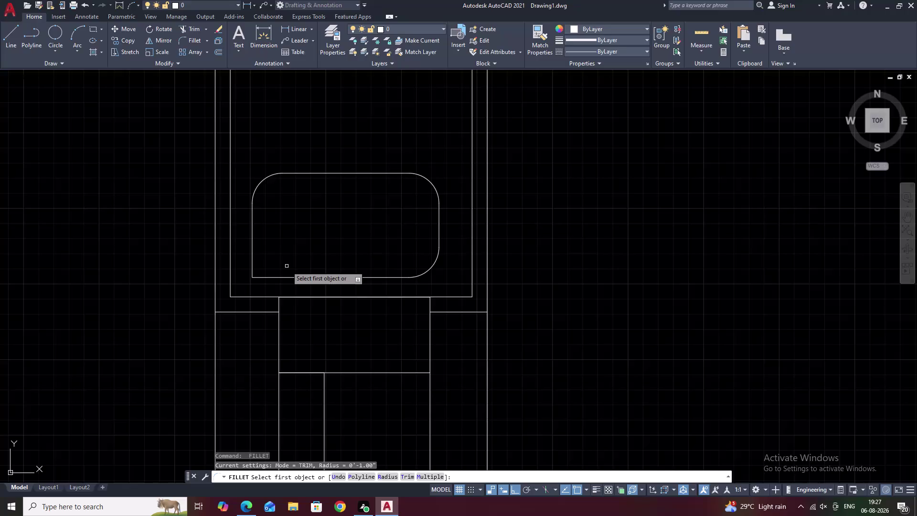
Fillet one more corner of the joint rectangle and end the fillet command.
click(284, 278)
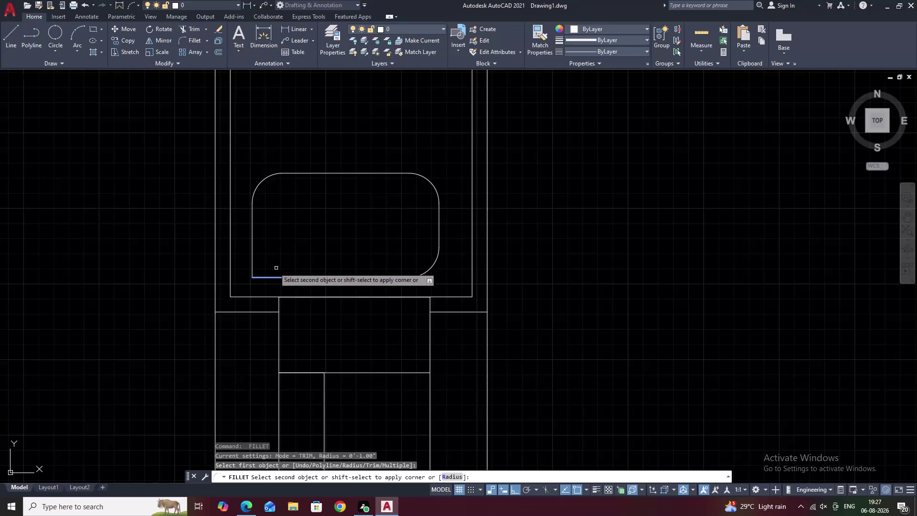
click(254, 248)
scroll(down, 3)
middle_drag(354, 232, 440, 227)
key(Escape)
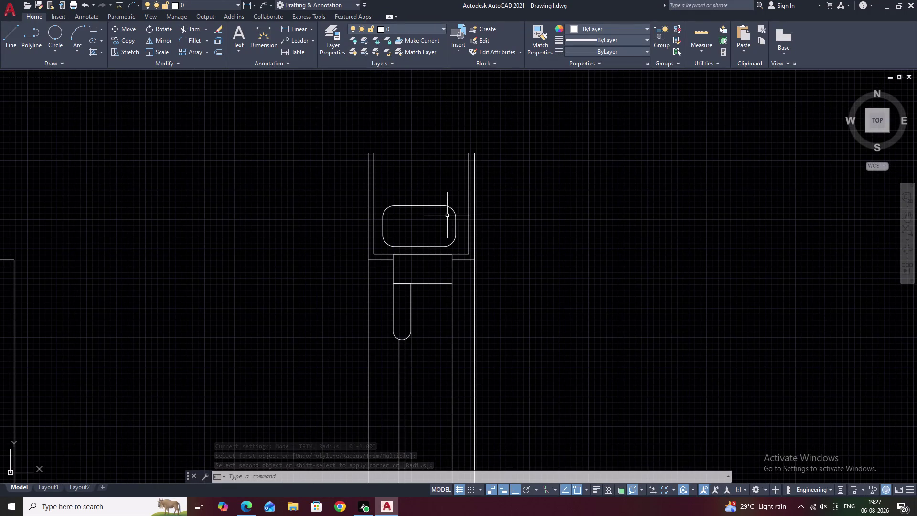
Undo the corner fillets so the joint rectangle has sharp corners again.
key(z)
key(ctrl+z)
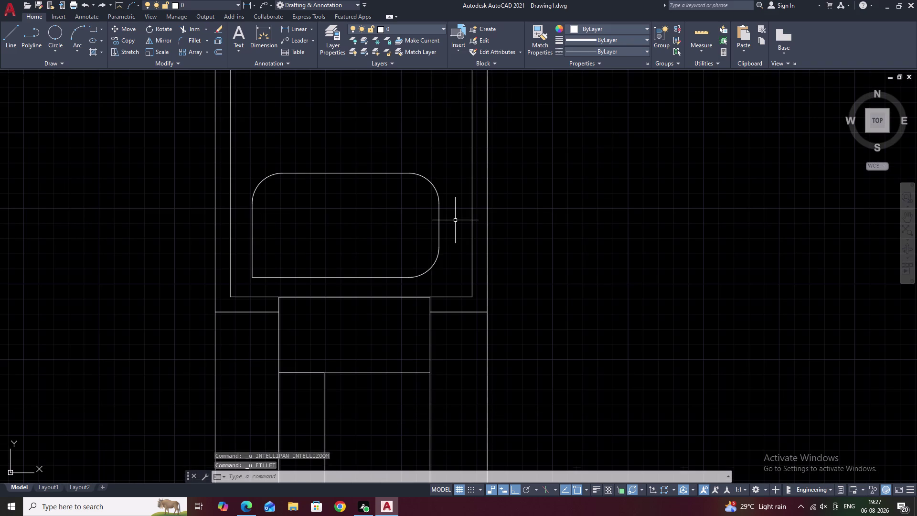
key(ctrl+z)
key(ctrl+z)
key(ctrl+z)
key(Escape)
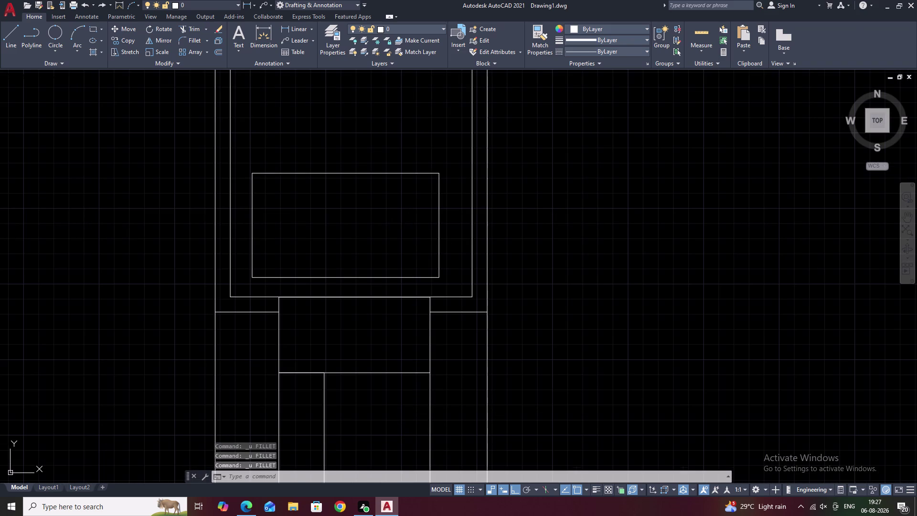
Widen the joint rectangle by stretching its right-edge midpoint grip to the right.
click(438, 196)
text(M)
key(space)
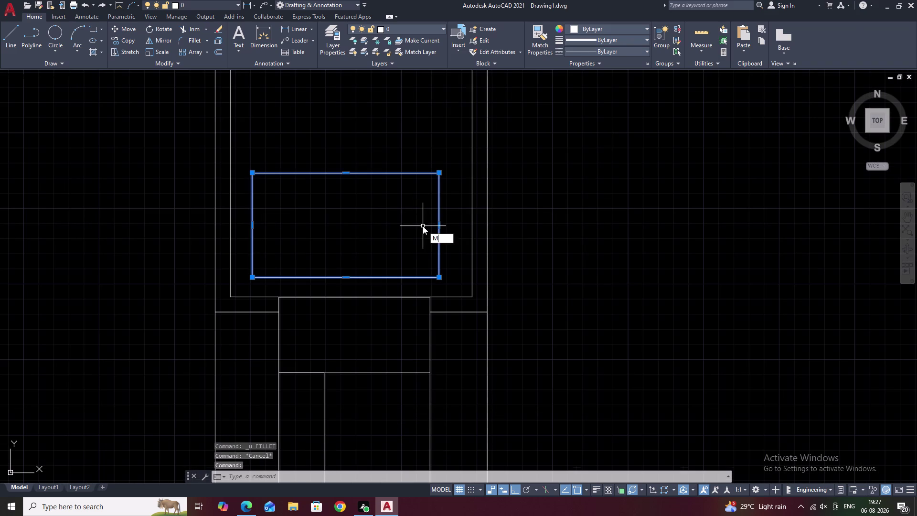
click(345, 222)
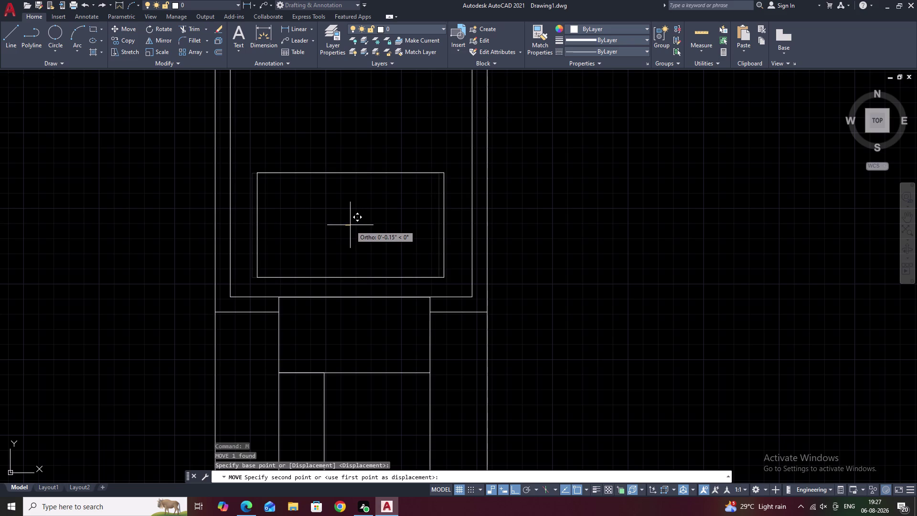
key(Escape)
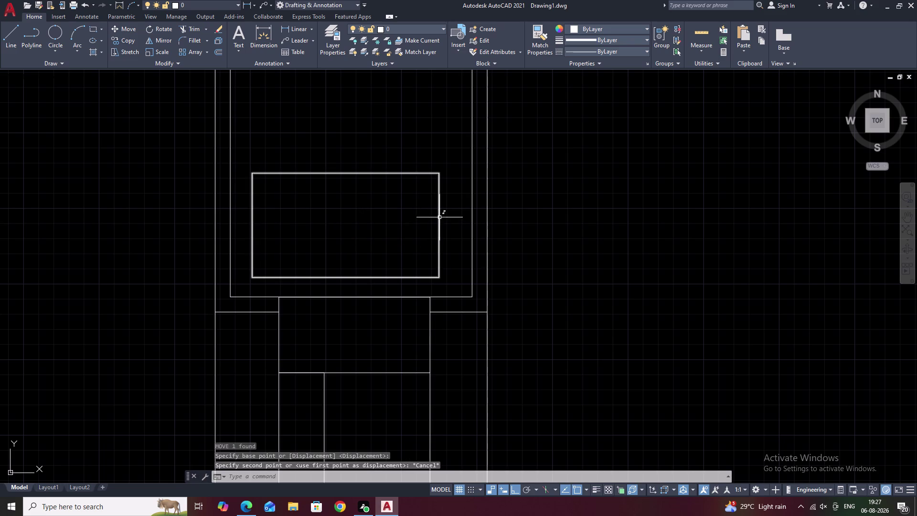
click(440, 218)
click(439, 224)
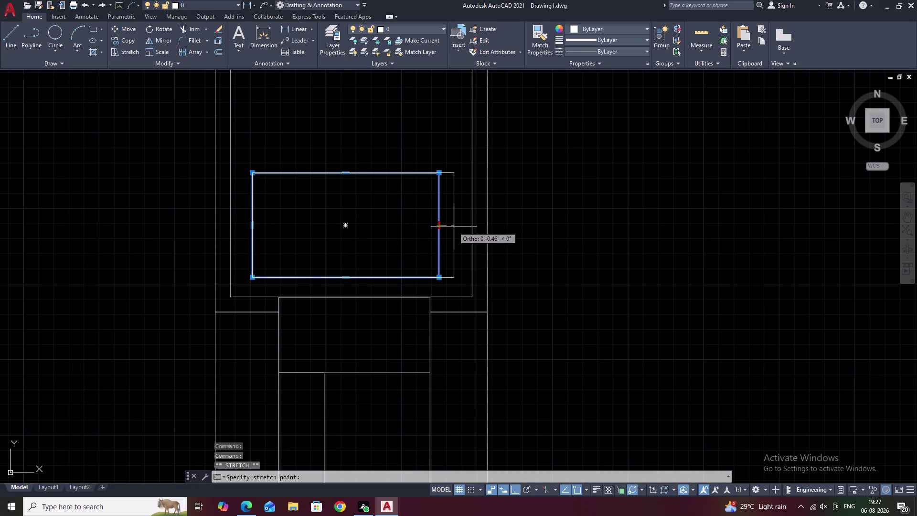
click(454, 226)
key(Escape)
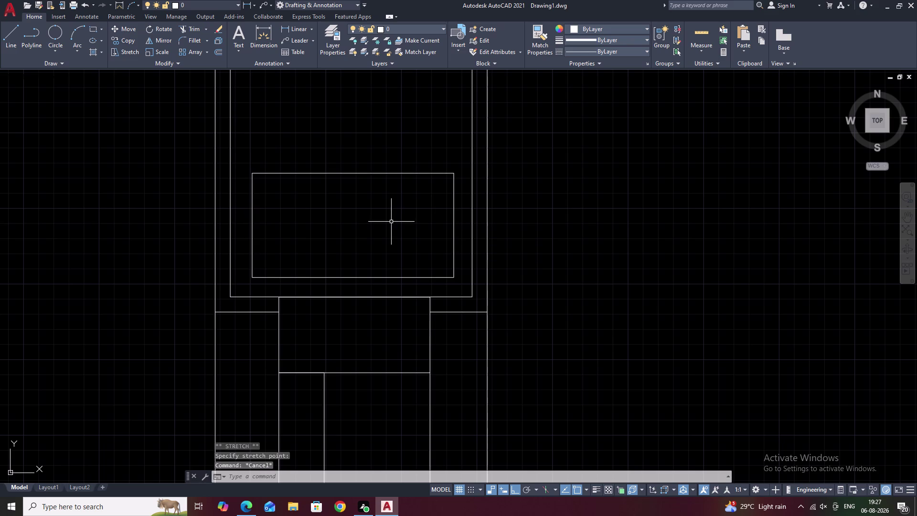
Set the fillet radius to 0.5 and round the rectangle's top-left and top-right corners.
text(F R)
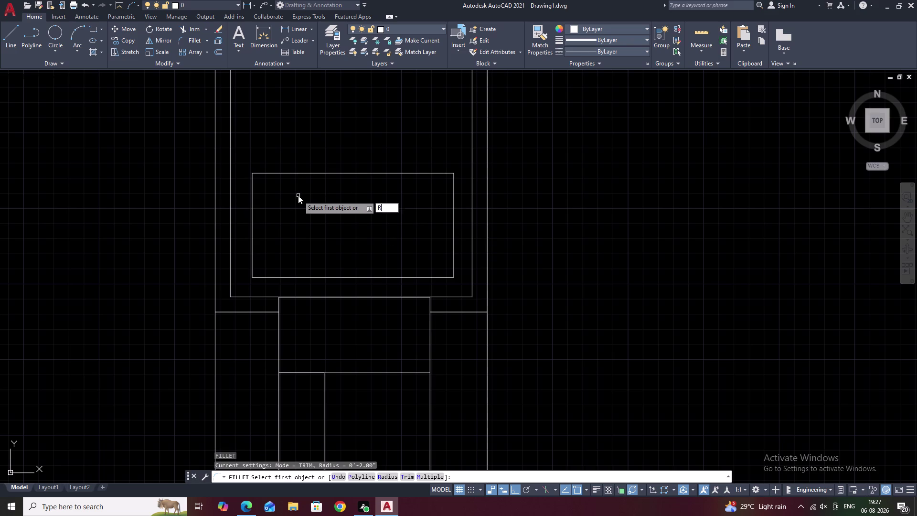
key(space)
text(.5)
key(space)
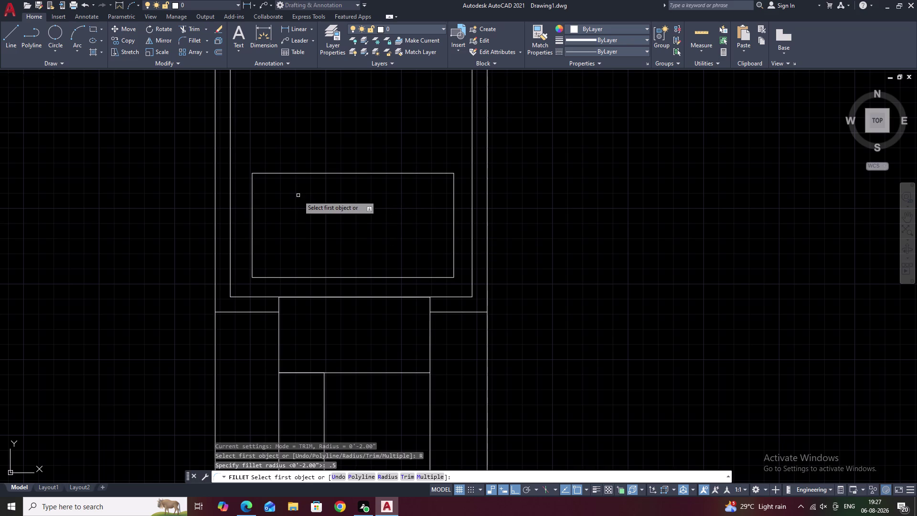
click(290, 172)
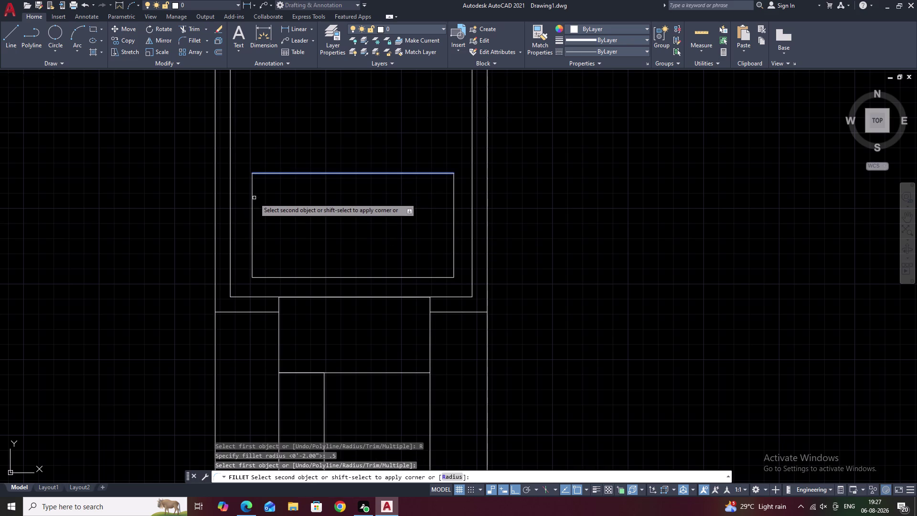
click(252, 201)
key(space)
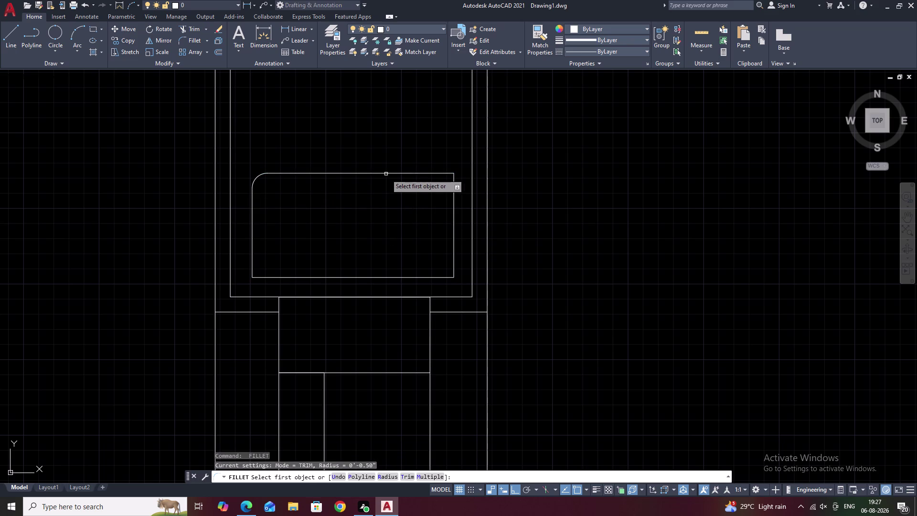
click(394, 173)
click(454, 206)
key(space)
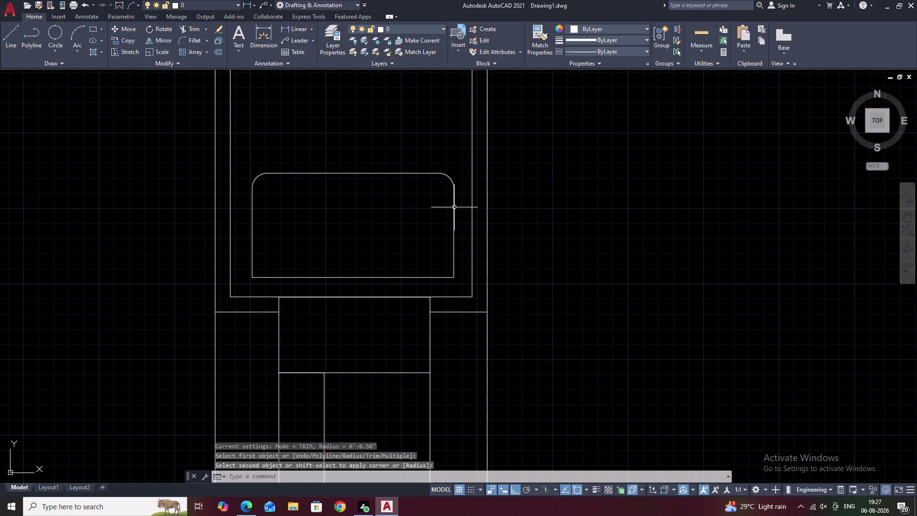
Round the bottom-right and bottom-left corners with the same 0.5 radius.
click(432, 276)
click(453, 255)
key(space)
click(269, 276)
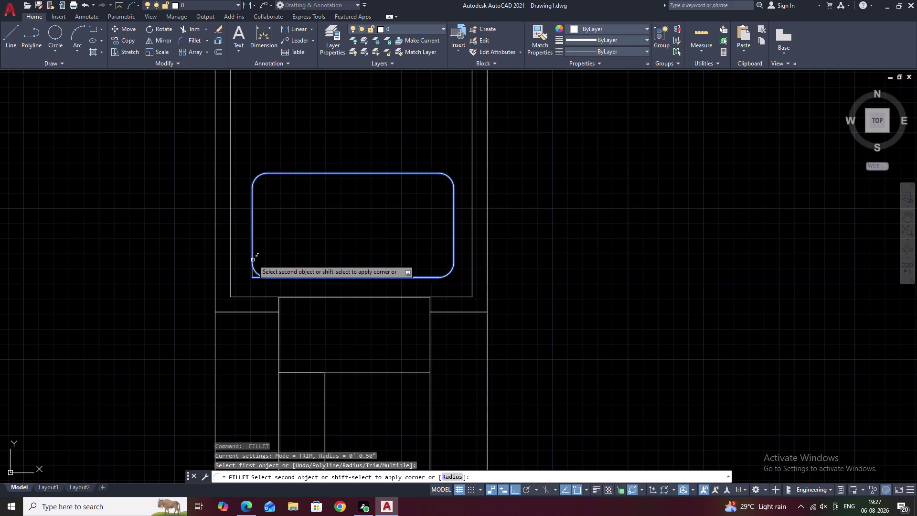
click(254, 258)
scroll(down, 3)
middle_drag(377, 241, 416, 234)
key(Escape)
scroll(down, 3)
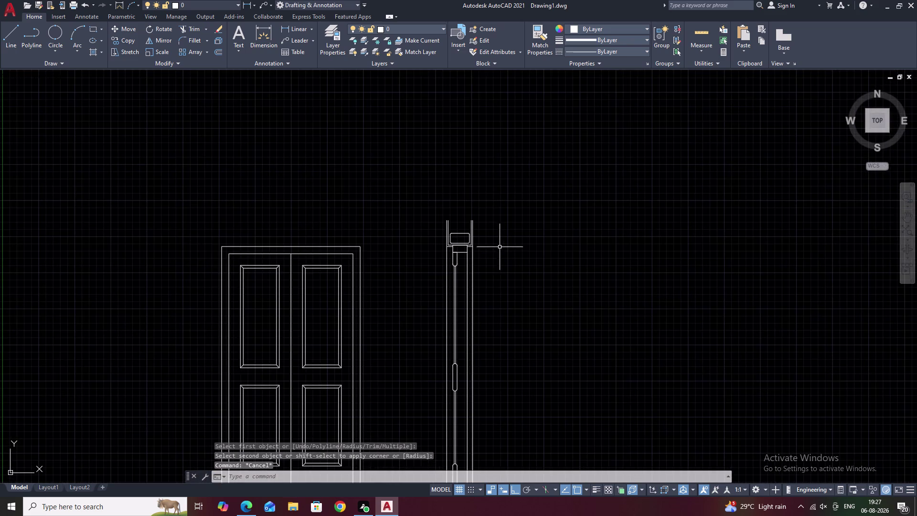
middle_drag(500, 248, 509, 223)
scroll(up, 3)
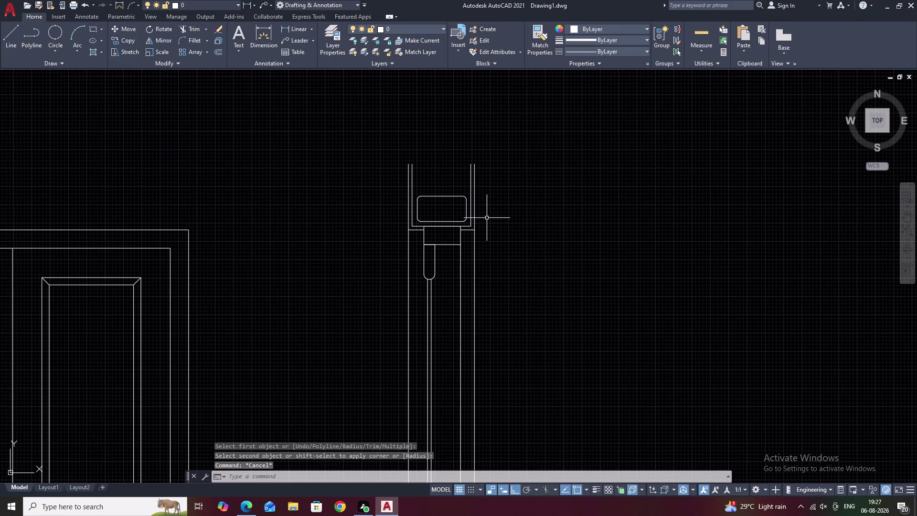
middle_drag(487, 217, 487, 251)
scroll(up, 3)
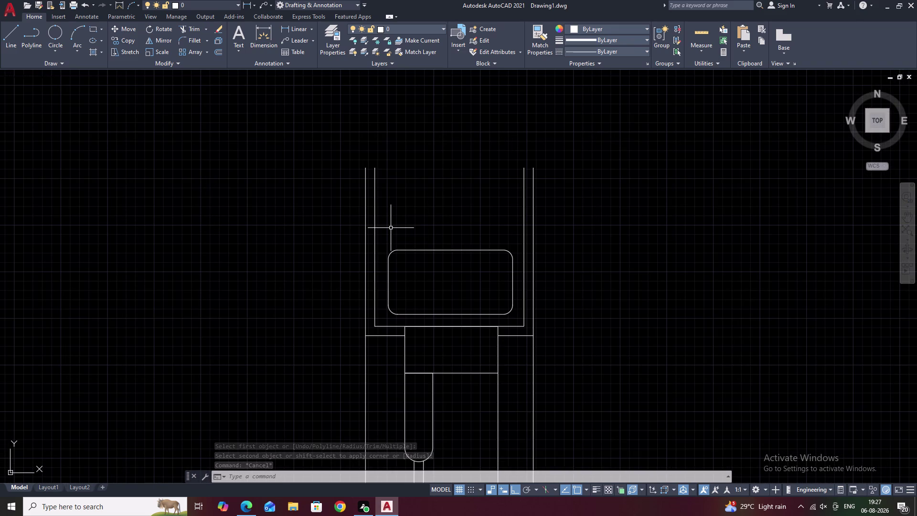
text(L)
key(space)
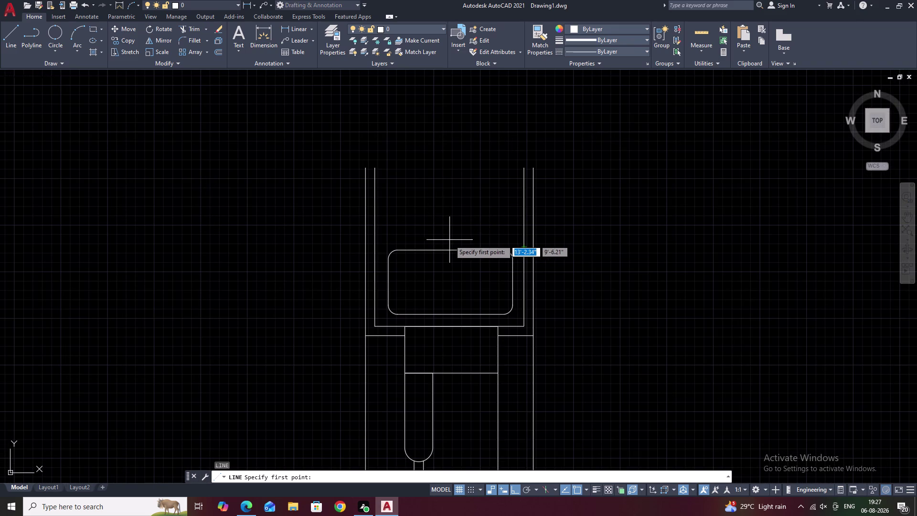
key(F8)
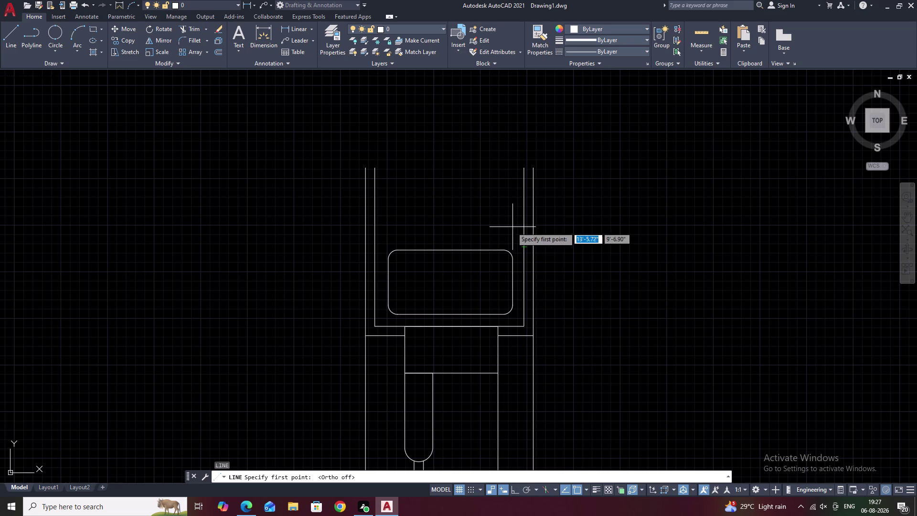
key(Escape)
text(L)
key(space)
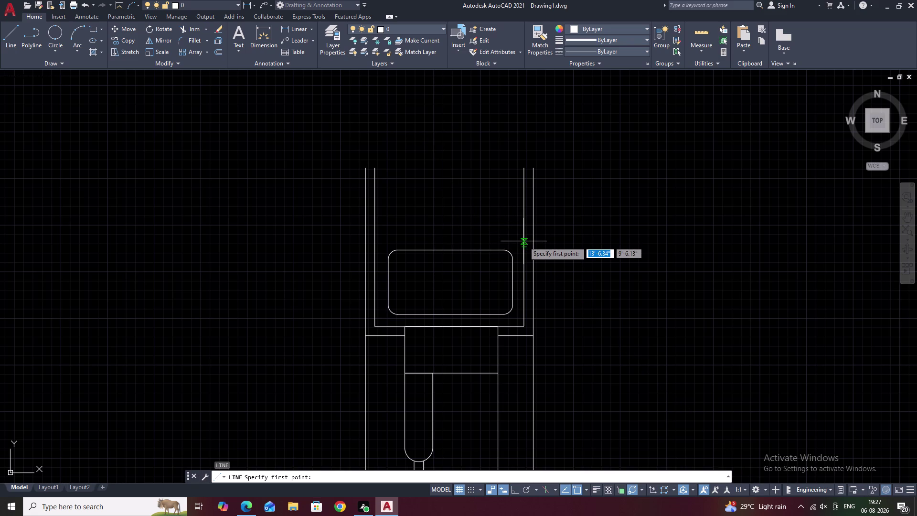
click(523, 241)
key(Escape)
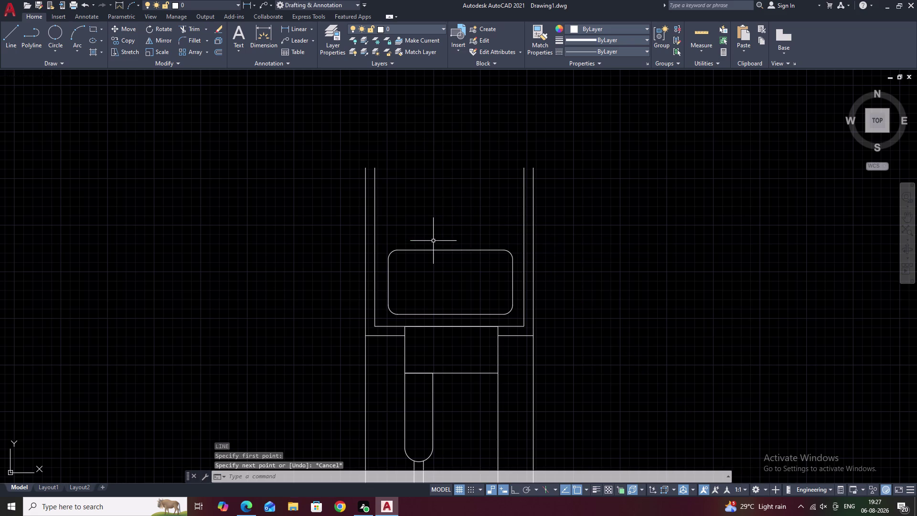
text(L)
key(space)
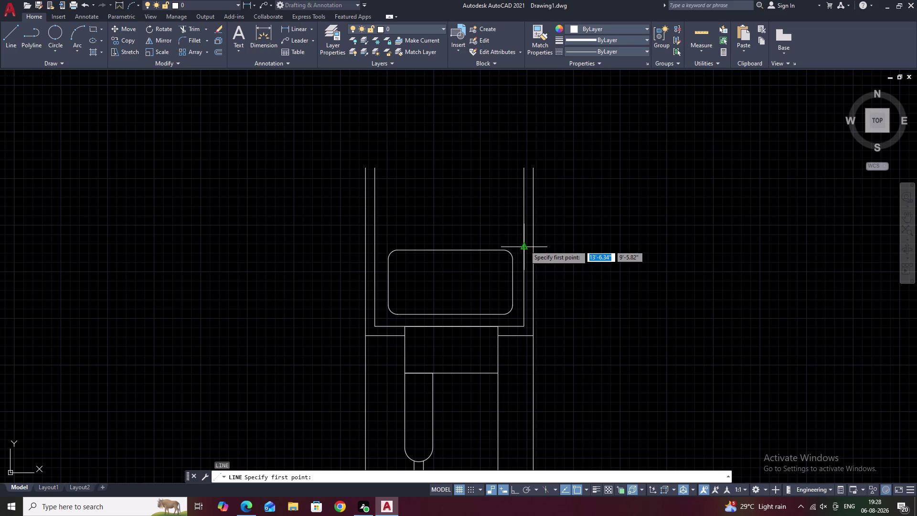
click(524, 241)
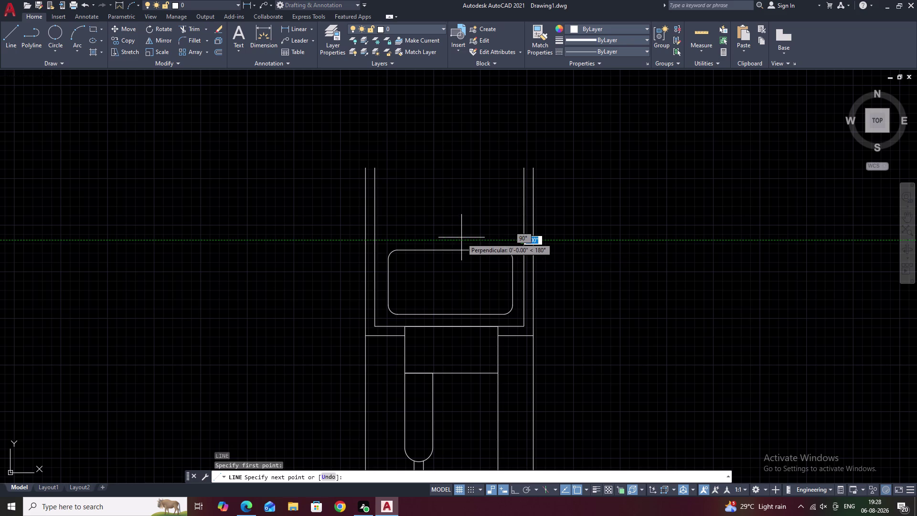
click(455, 239)
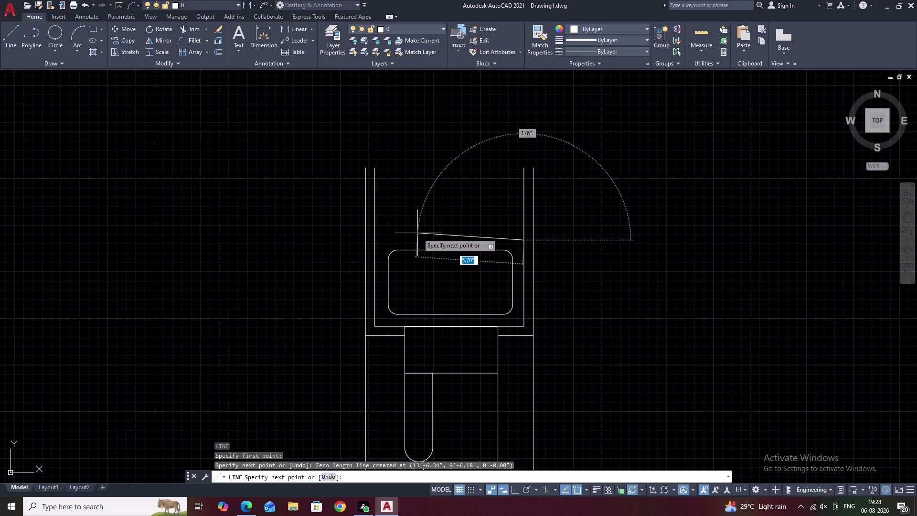
key(F8)
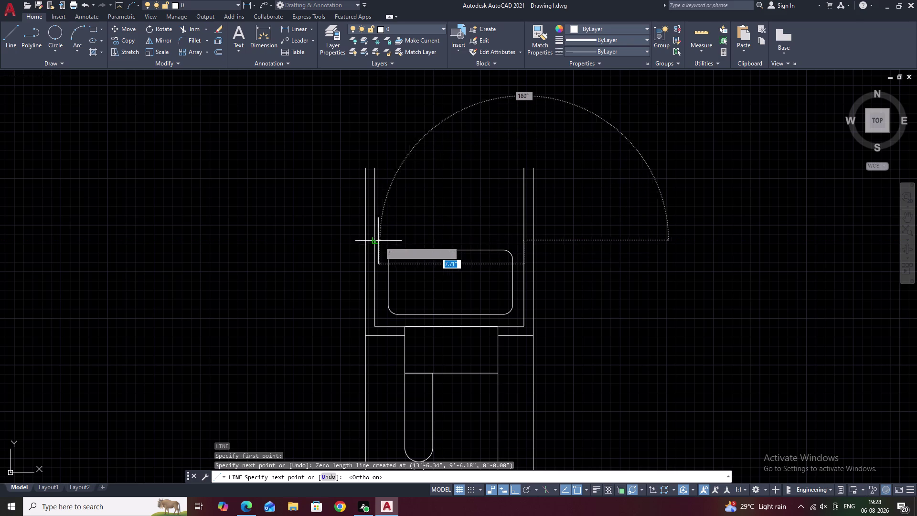
click(378, 241)
key(Escape)
scroll(down, 3)
middle_drag(498, 231, 504, 214)
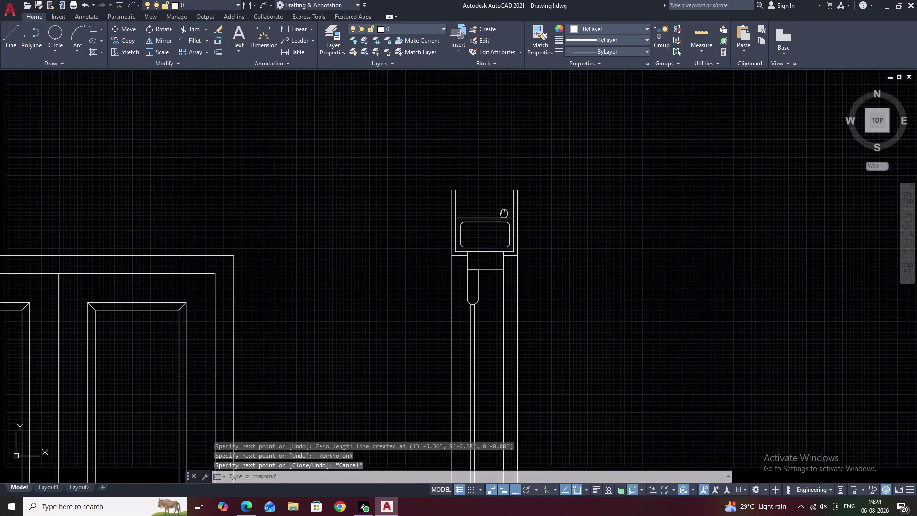
scroll(up, 3)
scroll(down, 3)
middle_drag(557, 231, 560, 217)
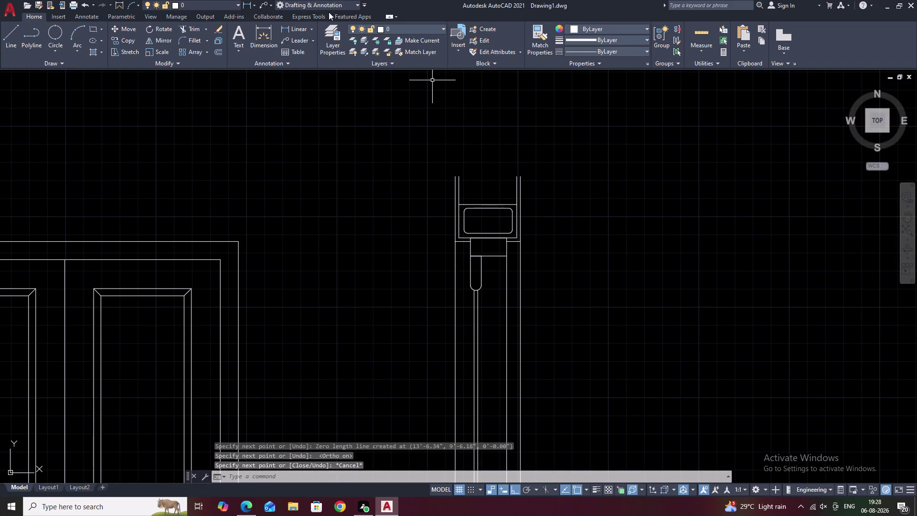
Draw an Express Tools break-line symbol across the frame top, zigzag near its middle.
click(321, 17)
click(379, 40)
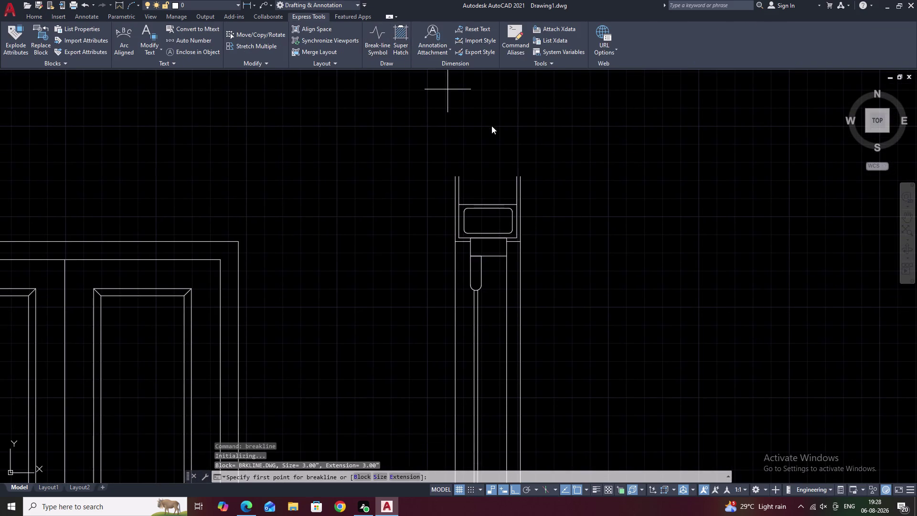
scroll(up, 3)
click(417, 218)
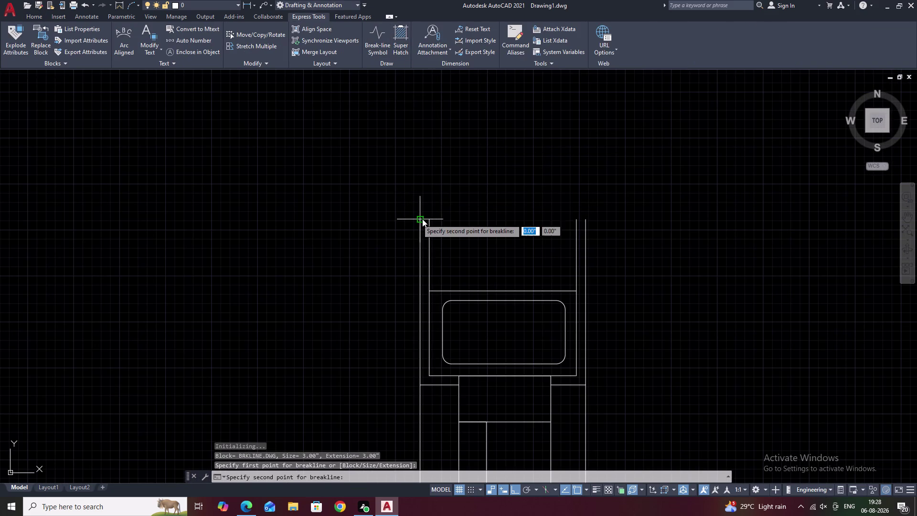
click(585, 219)
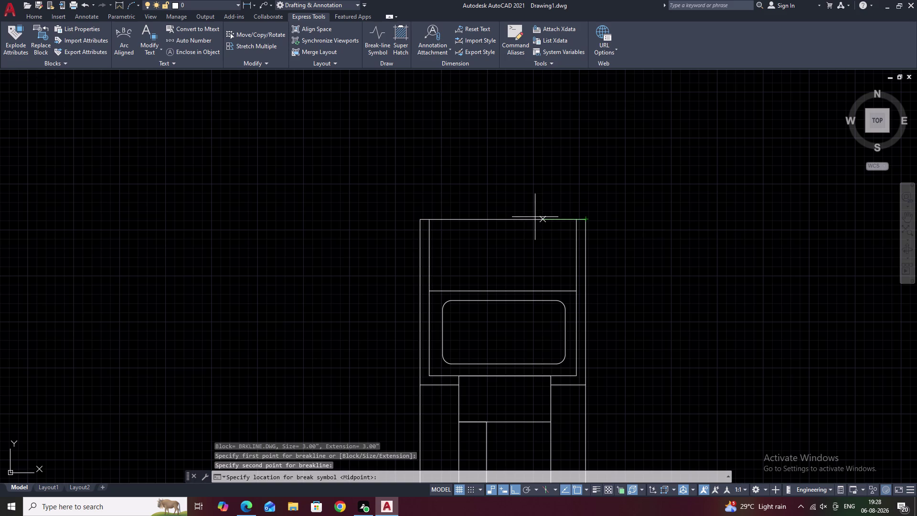
click(503, 221)
Pan and zoom out to show the whole door elevation beside the section.
scroll(down, 3)
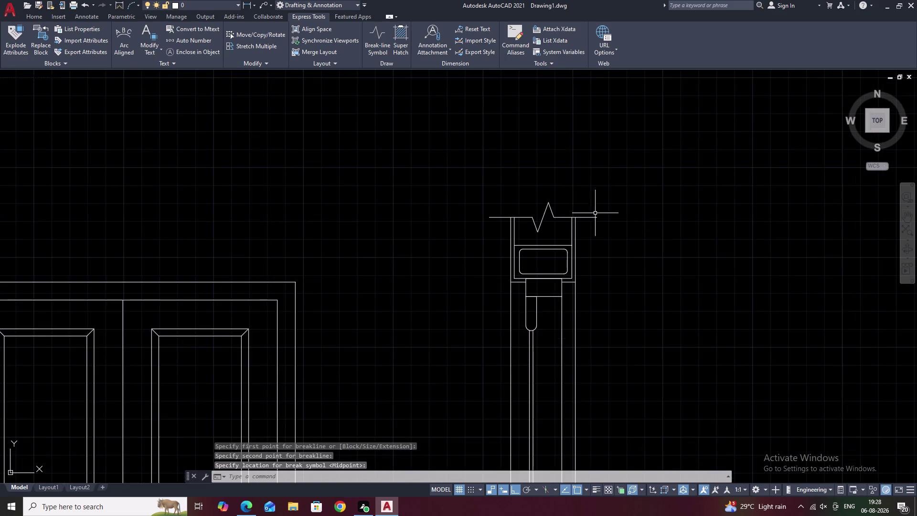
scroll(down, 3)
middle_drag(617, 225, 614, 180)
scroll(down, 3)
middle_drag(619, 215, 614, 178)
key(Escape)
scroll(up, 3)
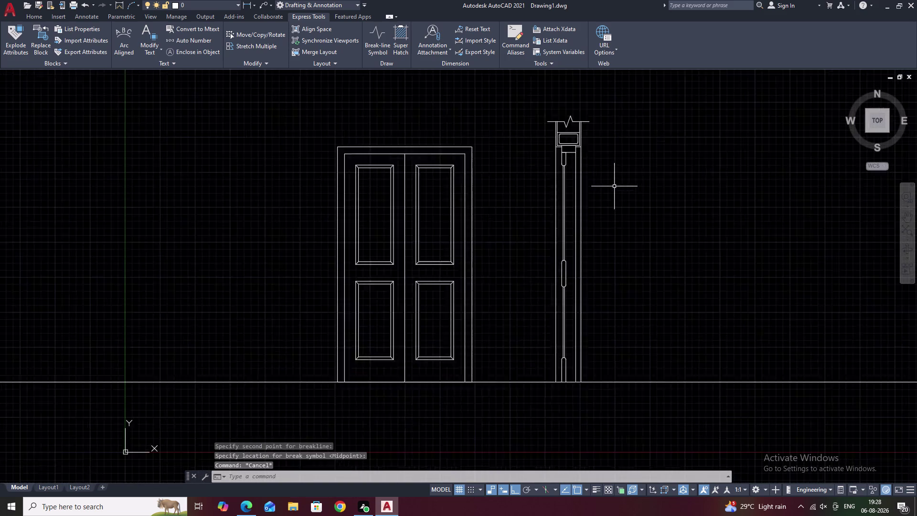
scroll(up, 3)
scroll(down, 3)
middle_drag(597, 189, 586, 147)
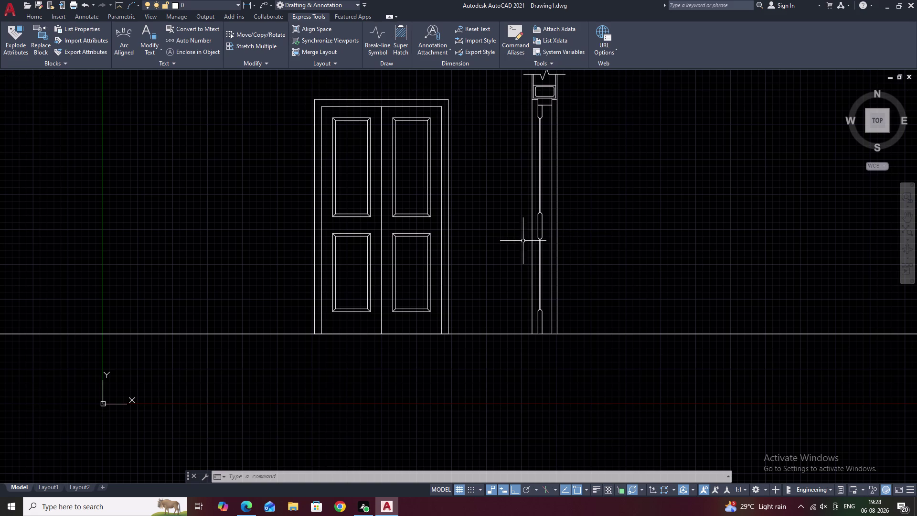
Start the HATCH command with H and expand the full pattern gallery.
text(H)
key(space)
key(Escape)
key(Escape)
key(Escape)
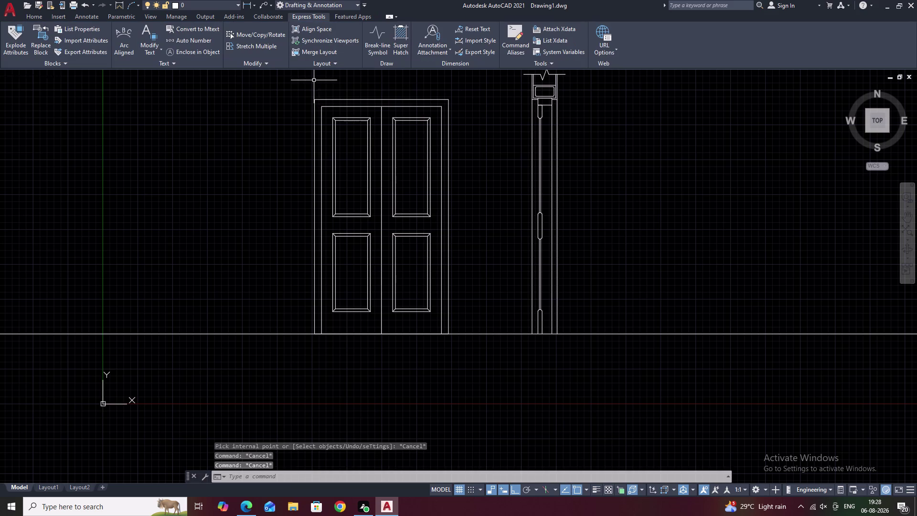
key(Escape)
text(H)
key(space)
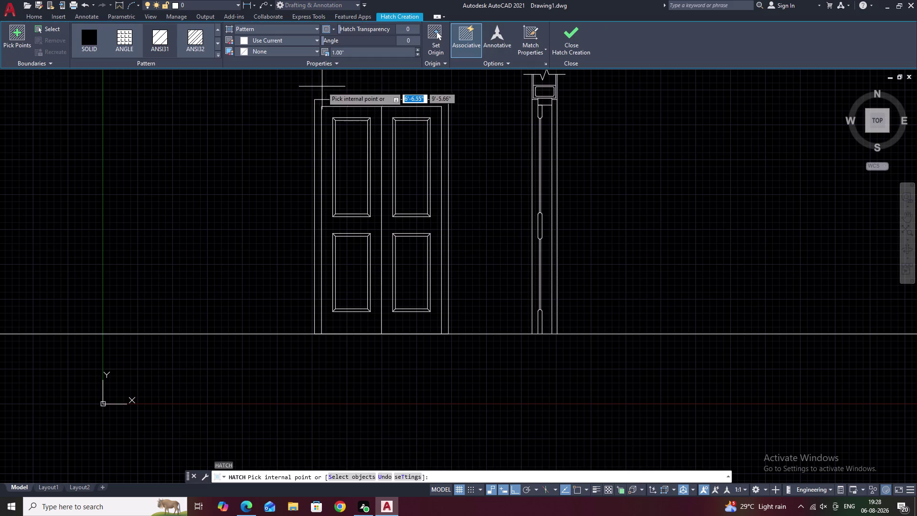
click(219, 53)
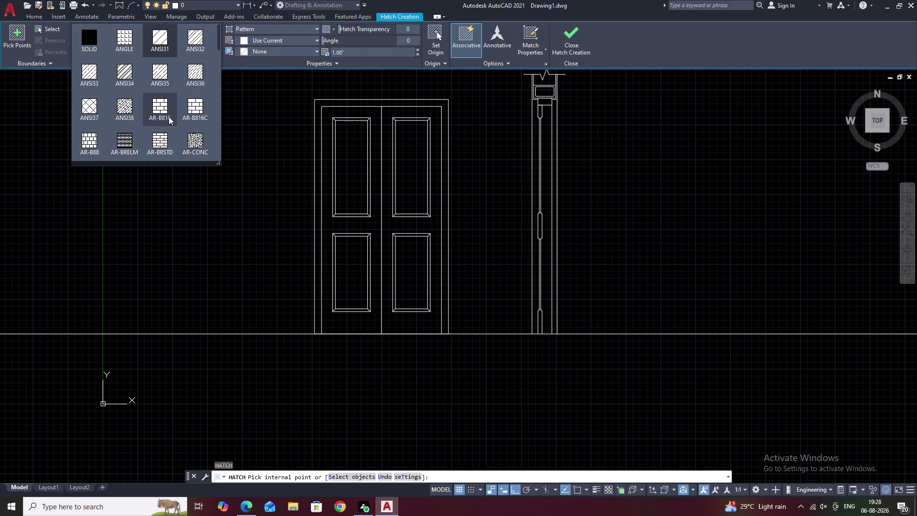
Browse the hatch pattern gallery and select the HONEY pattern.
scroll(down, 3)
scroll(down, 3)
scroll(down, 3)
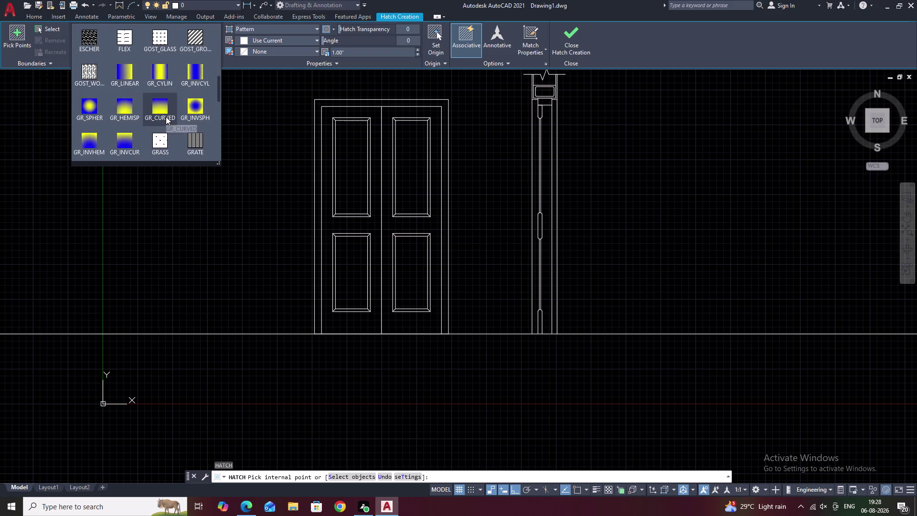
scroll(down, 3)
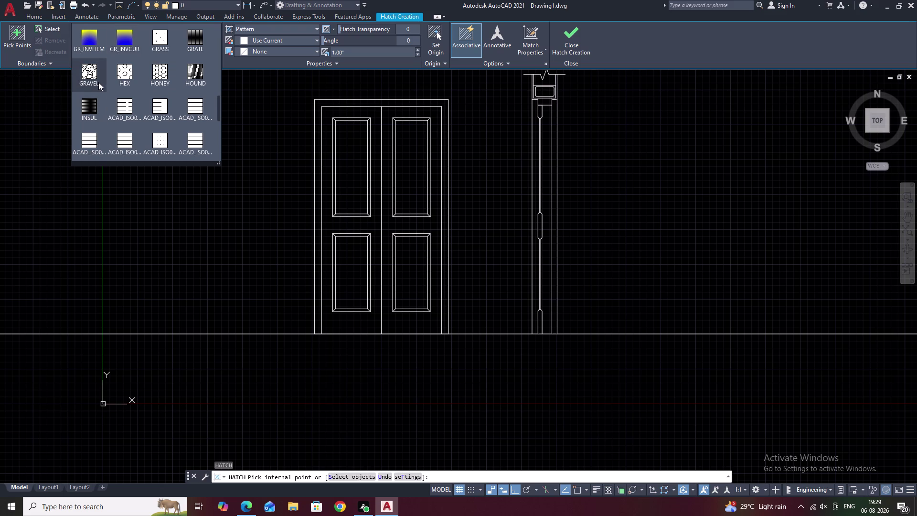
scroll(down, 3)
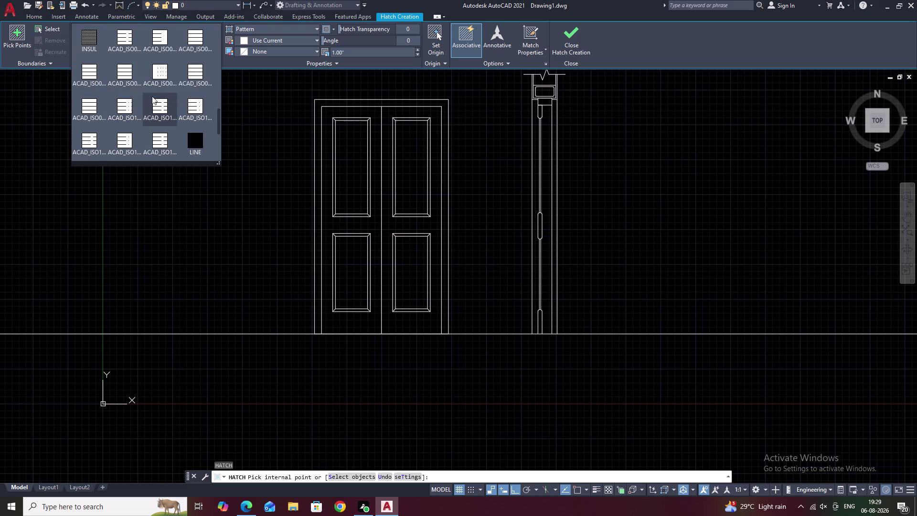
scroll(down, 3)
scroll(down, 3)
scroll(down, 3)
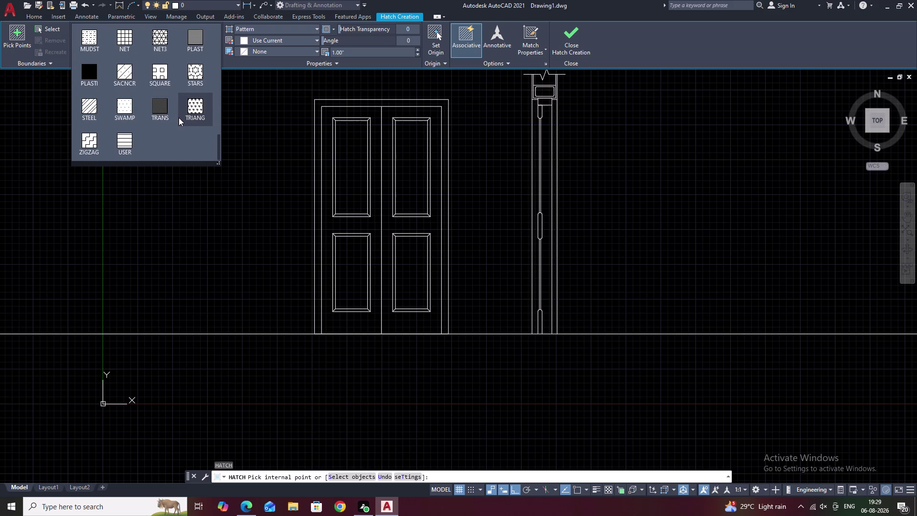
scroll(up, 3)
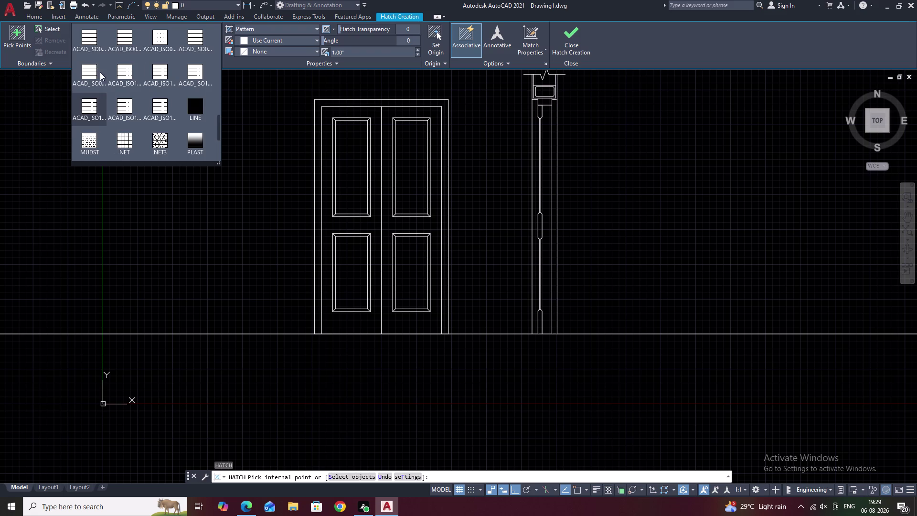
scroll(up, 3)
scroll(up, 3)
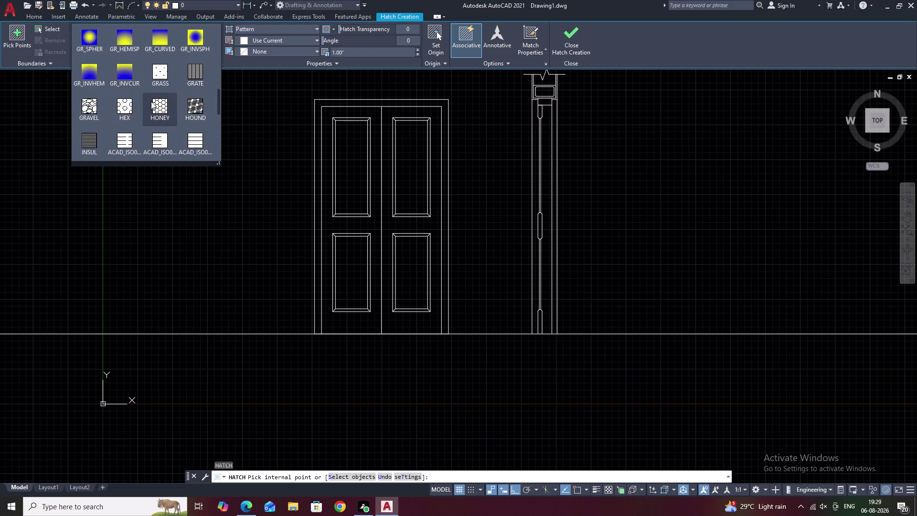
scroll(up, 3)
scroll(up, 3)
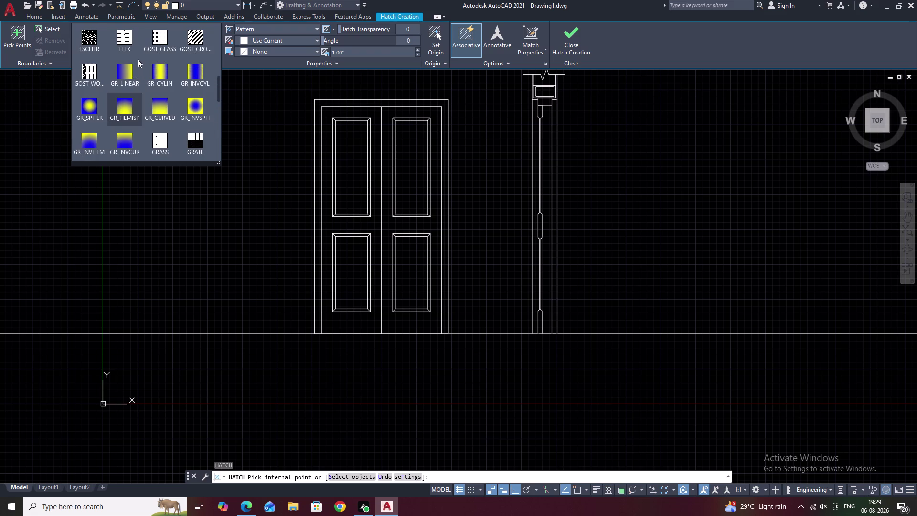
scroll(up, 3)
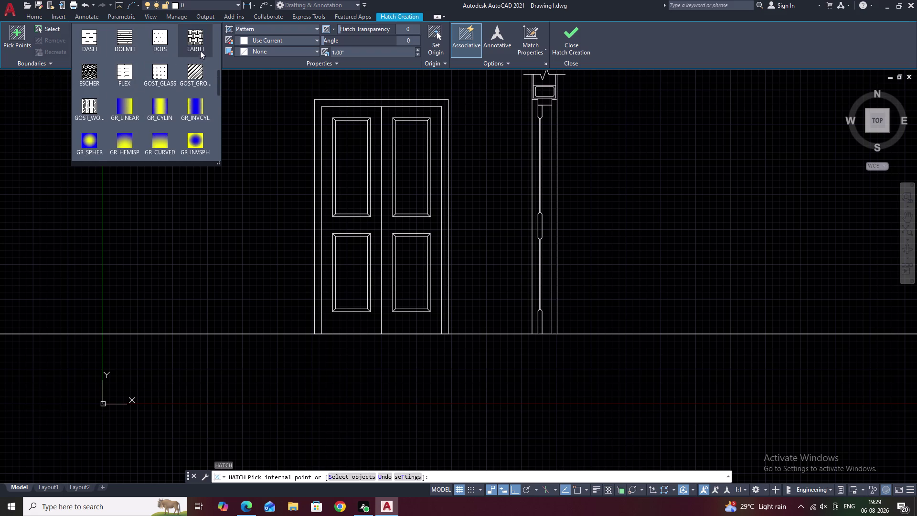
scroll(up, 3)
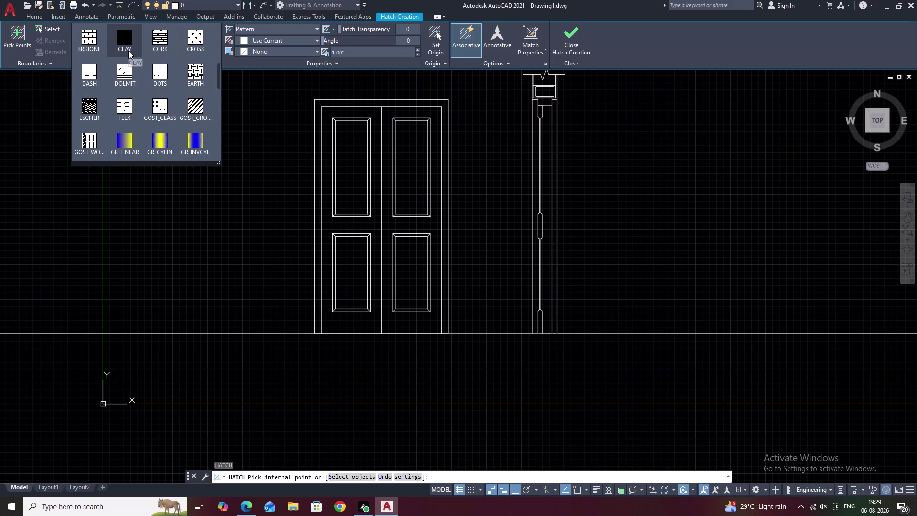
scroll(up, 3)
scroll(up, 3)
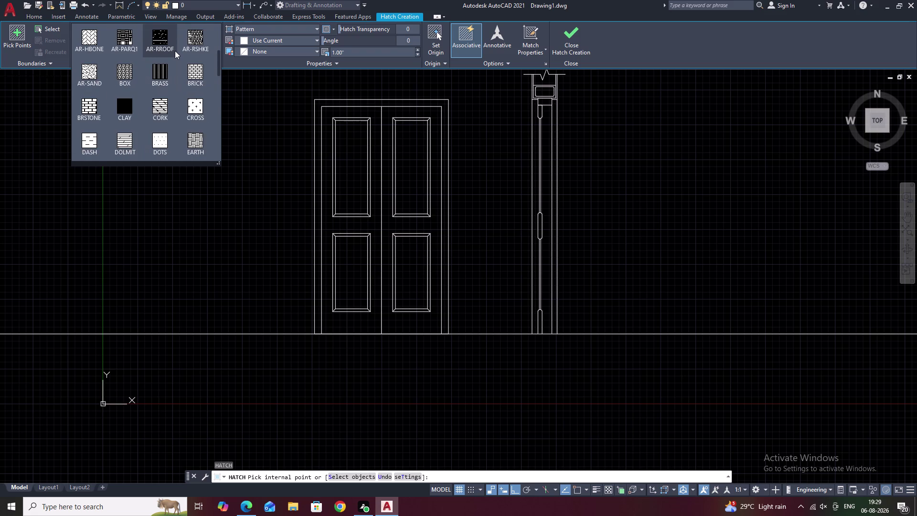
scroll(up, 3)
scroll(up, 3)
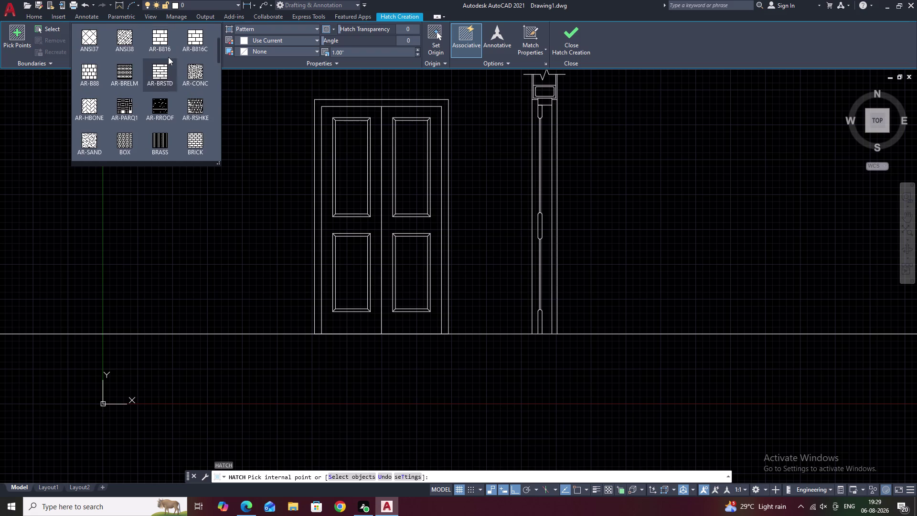
scroll(up, 3)
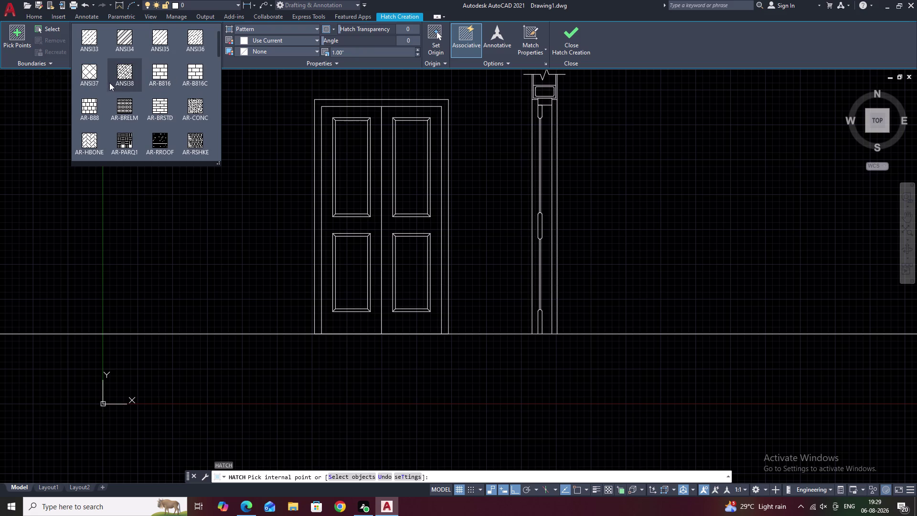
scroll(up, 3)
scroll(up, 3)
scroll(down, 3)
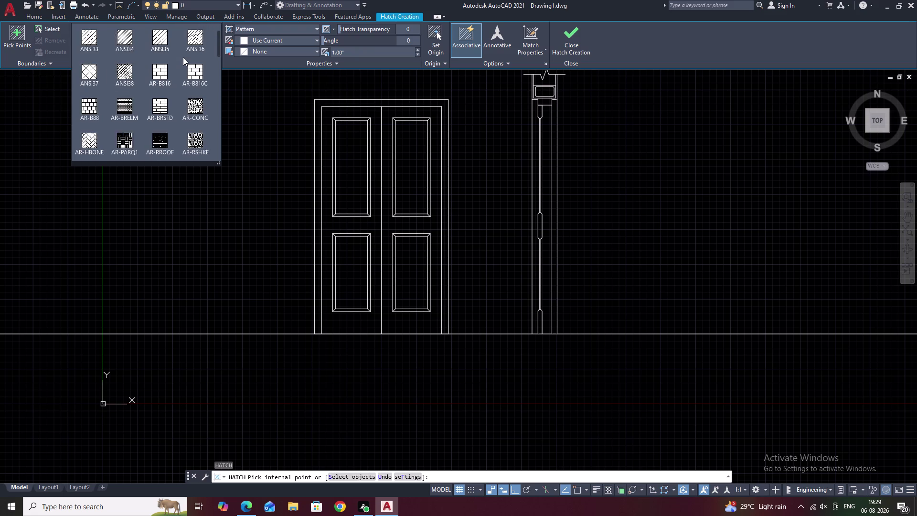
scroll(down, 3)
scroll(down, 3)
scroll(down, 3)
scroll(down, 3)
scroll(down, 3)
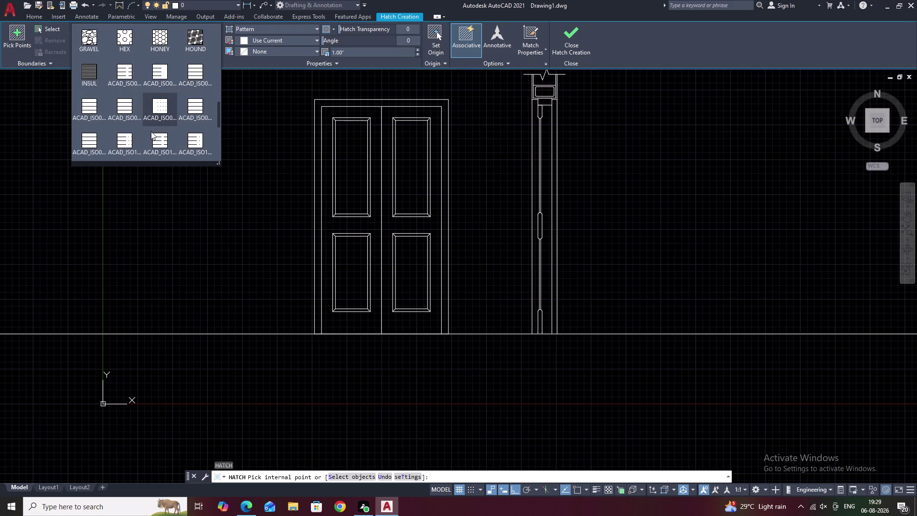
scroll(down, 3)
scroll(down, 3)
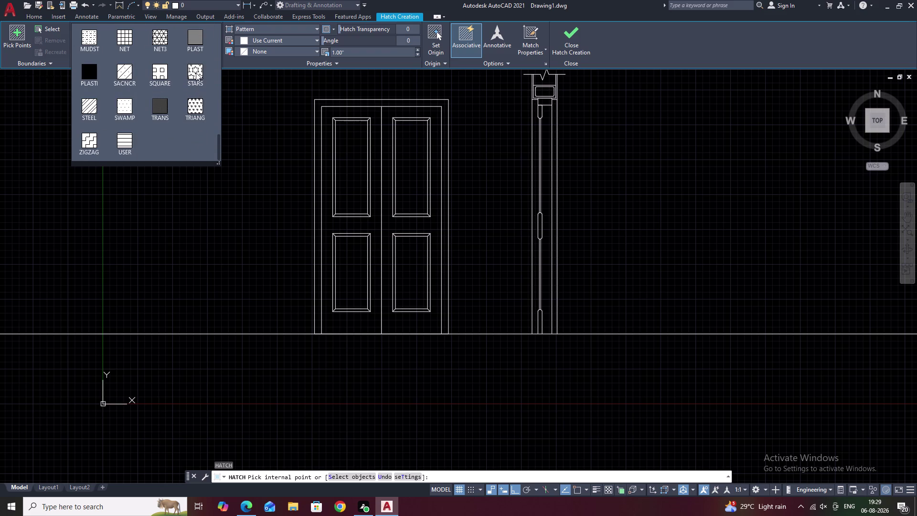
scroll(up, 3)
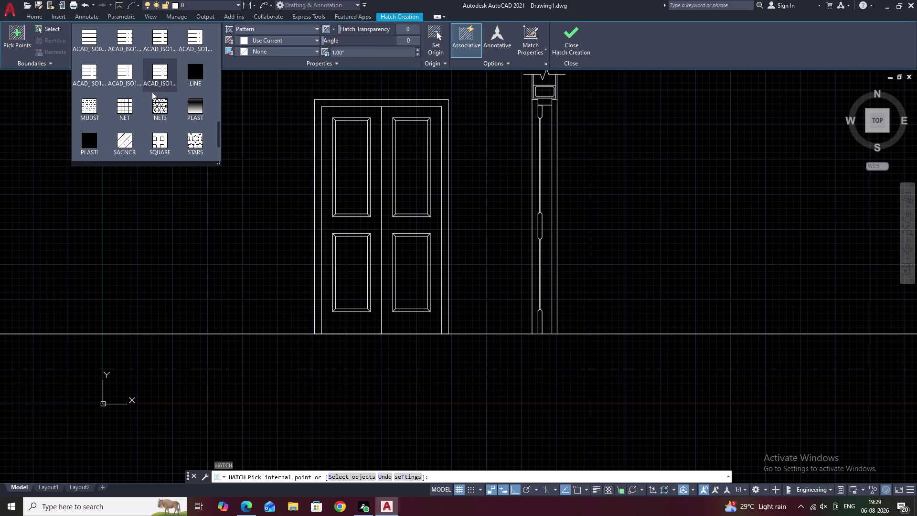
scroll(up, 3)
scroll(up, 3)
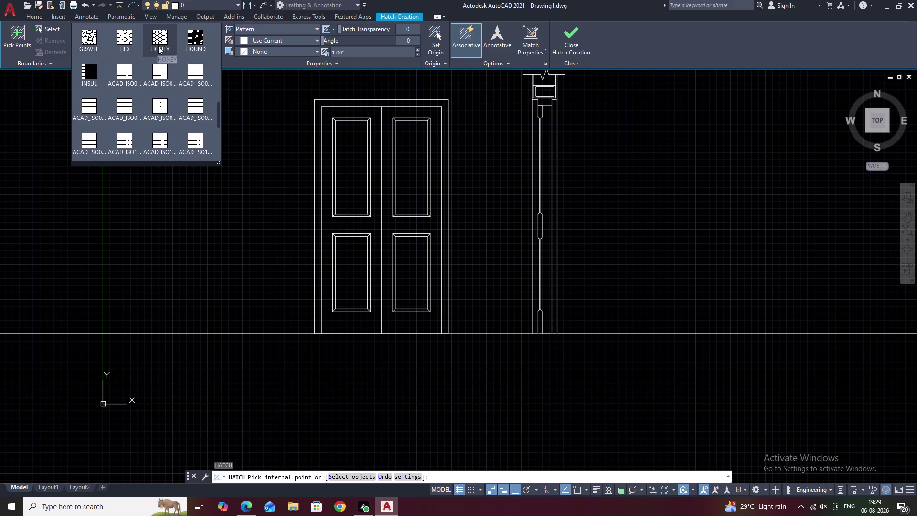
scroll(up, 3)
click(194, 71)
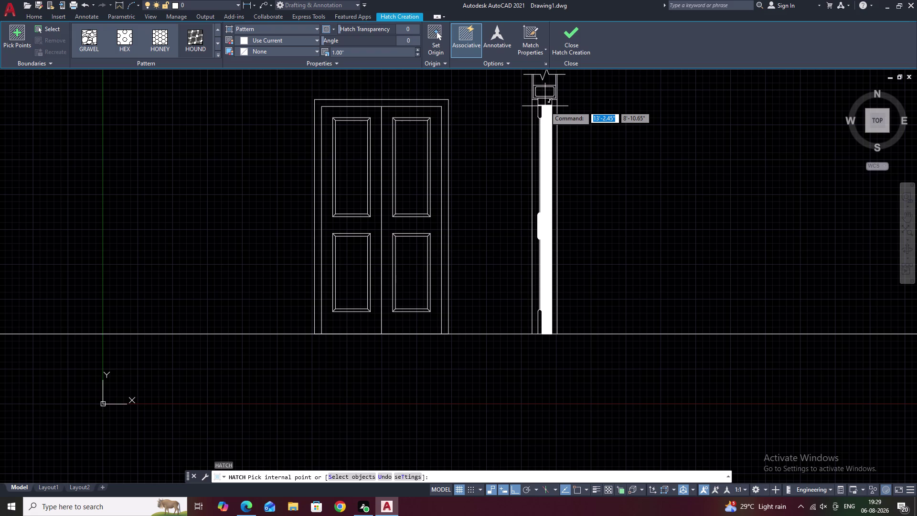
Hatch the joint rectangle and set the pattern scale to 5.
scroll(up, 3)
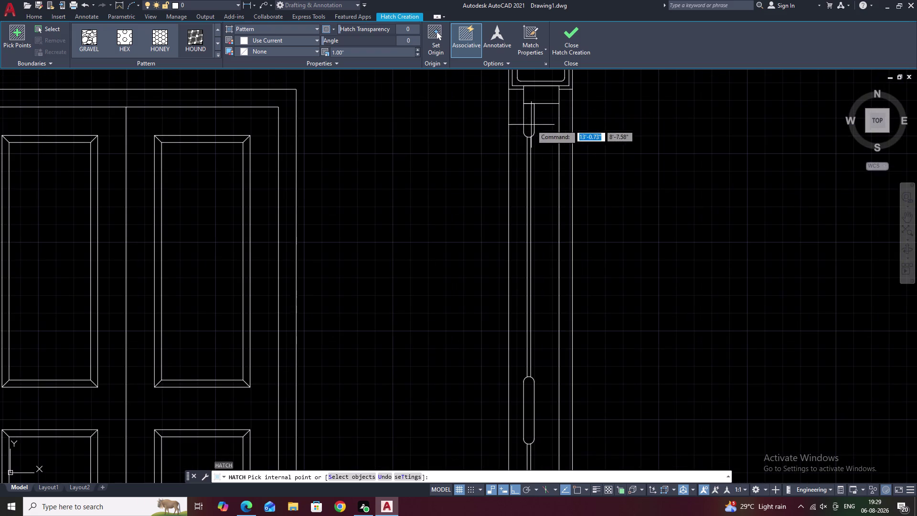
click(536, 97)
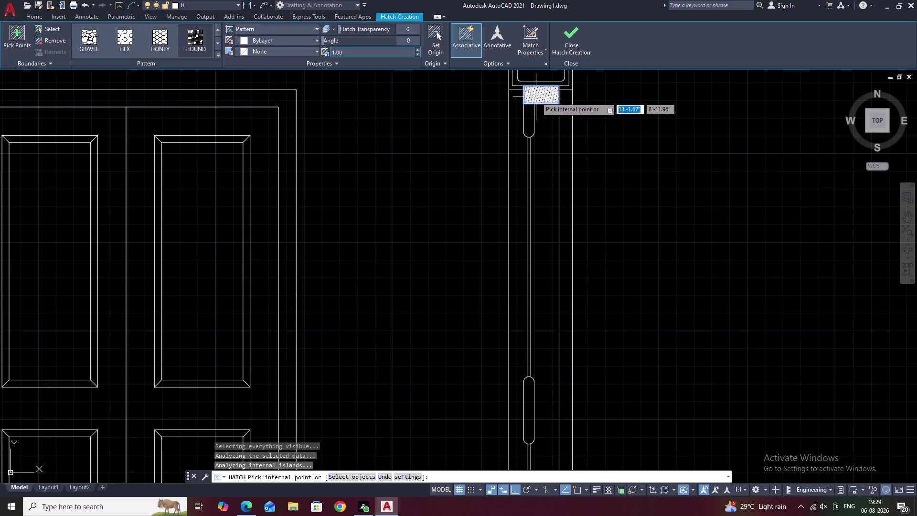
drag(381, 50, 366, 51)
drag(354, 52, 318, 52)
key(BackSpace)
key(5)
click(348, 118)
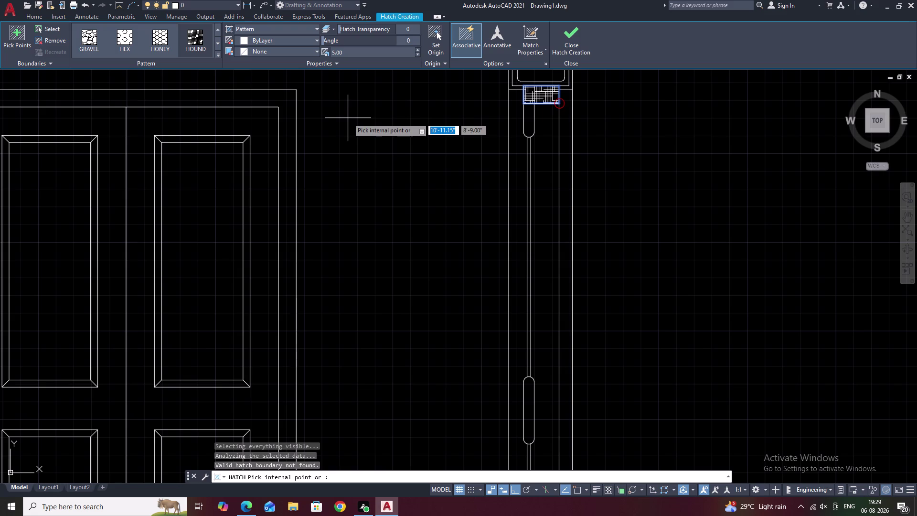
Undo the joint rectangle hatch and cancel any pending commands.
key(Escape)
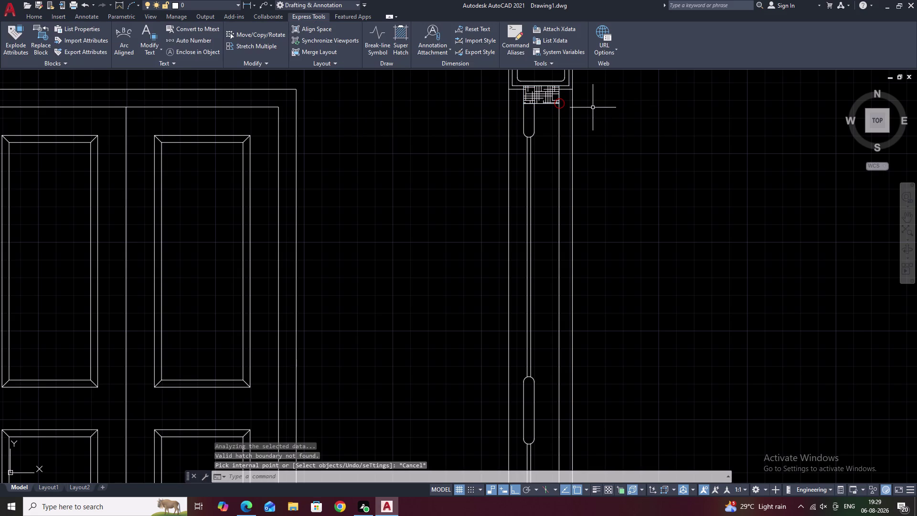
scroll(up, 3)
scroll(down, 3)
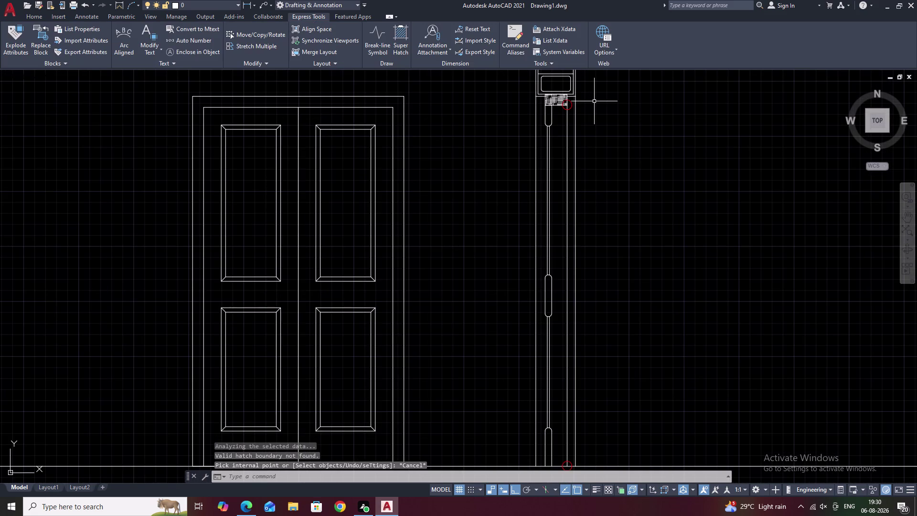
key(ctrl+z)
key(ctrl+z)
key(Escape)
key(Escape)
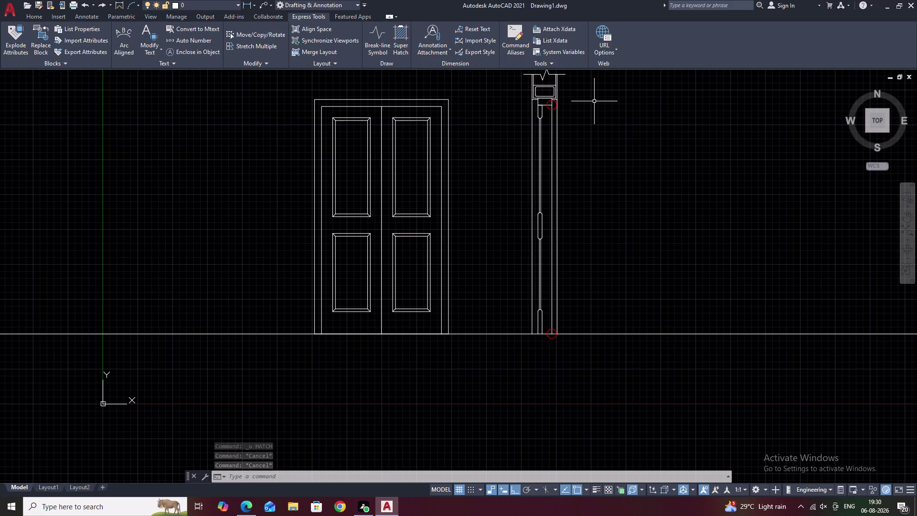
key(plus)
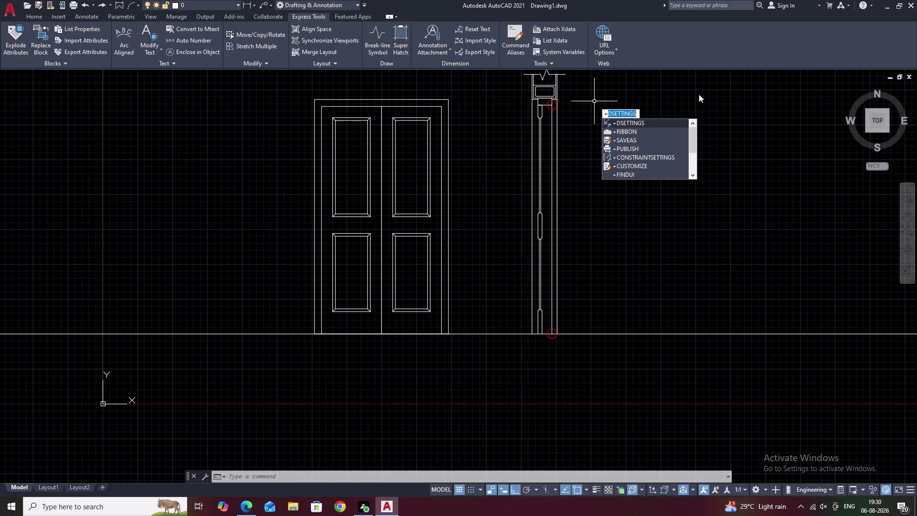
key(Escape)
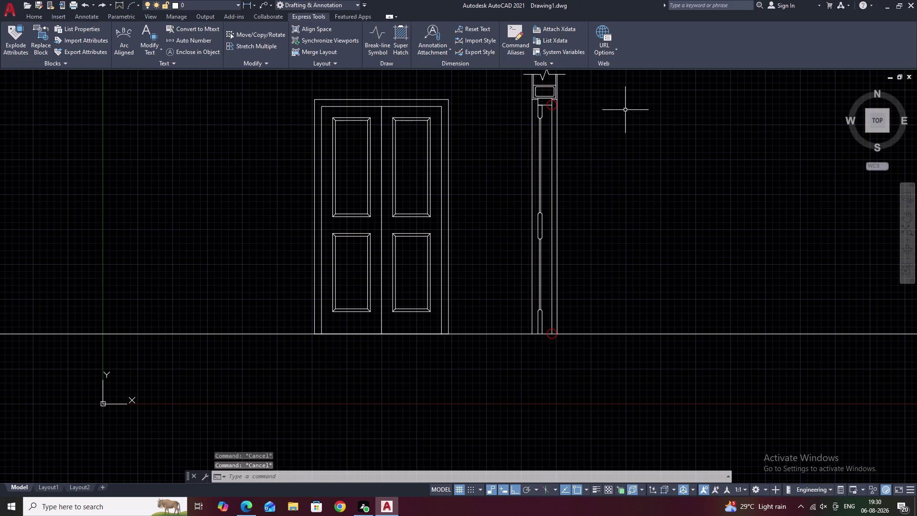
key(Escape)
Zoom in on the frame section and start a new hatch there.
middle_drag(556, 98, 615, 166)
scroll(up, 3)
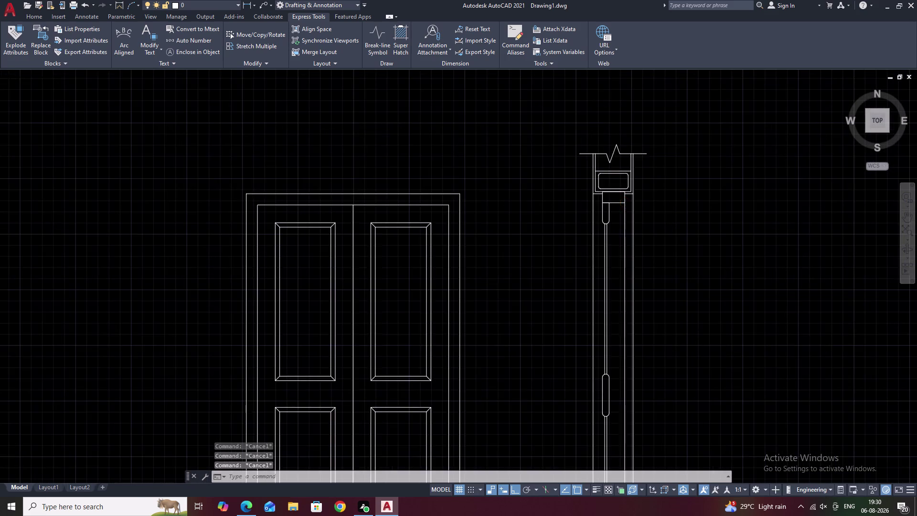
scroll(up, 3)
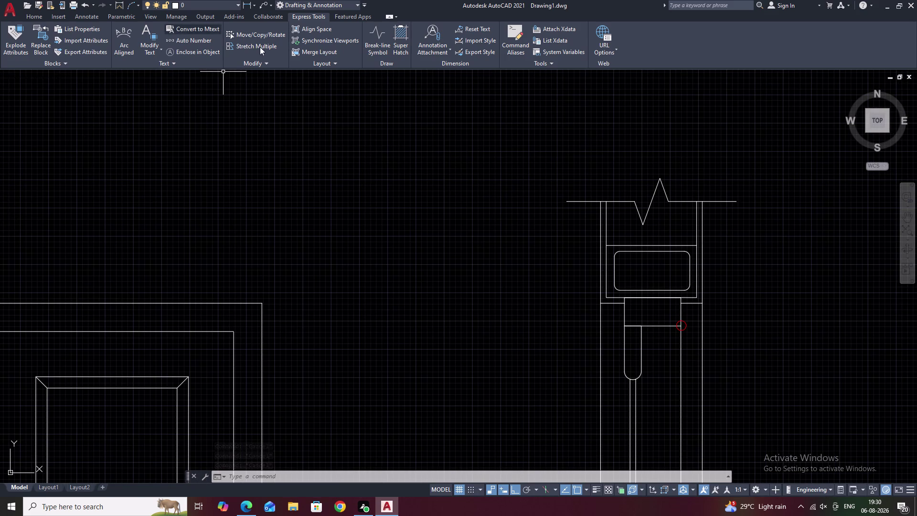
text(H)
key(space)
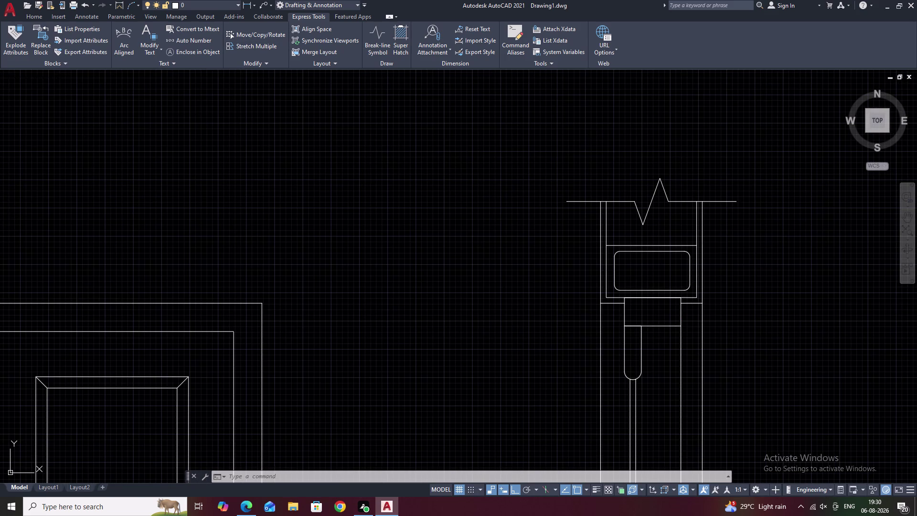
click(194, 30)
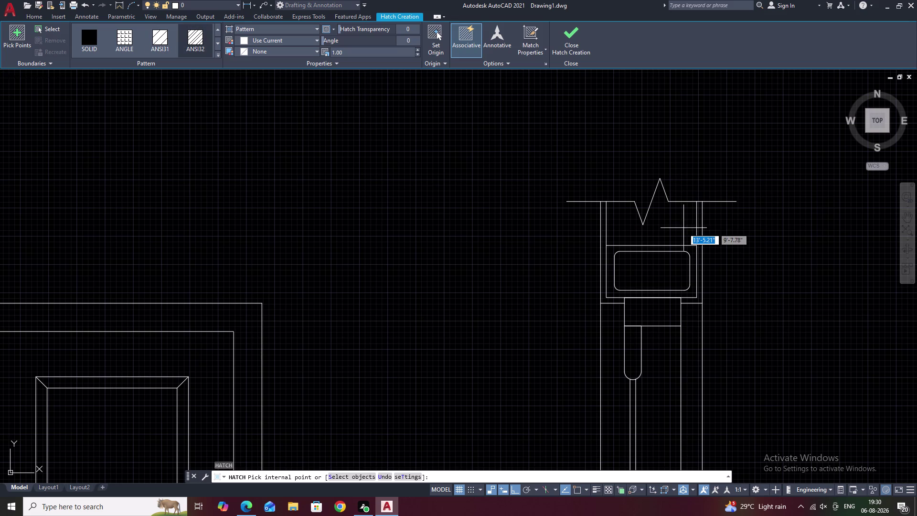
Fill the top frame block with the ANSI31 diagonal hatch.
scroll(down, 3)
click(687, 233)
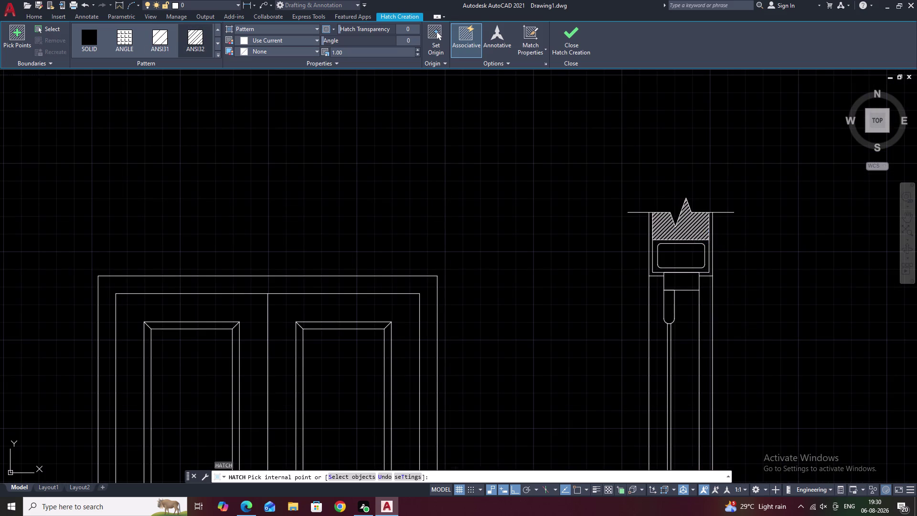
scroll(down, 3)
key(Escape)
scroll(up, 3)
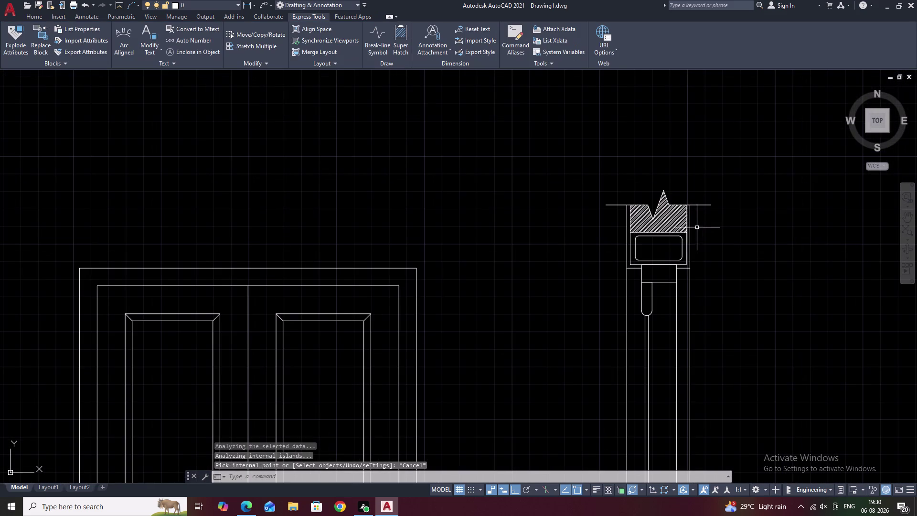
Select the new hatch and try a pattern scale of 5 in Hatch Editor.
click(669, 226)
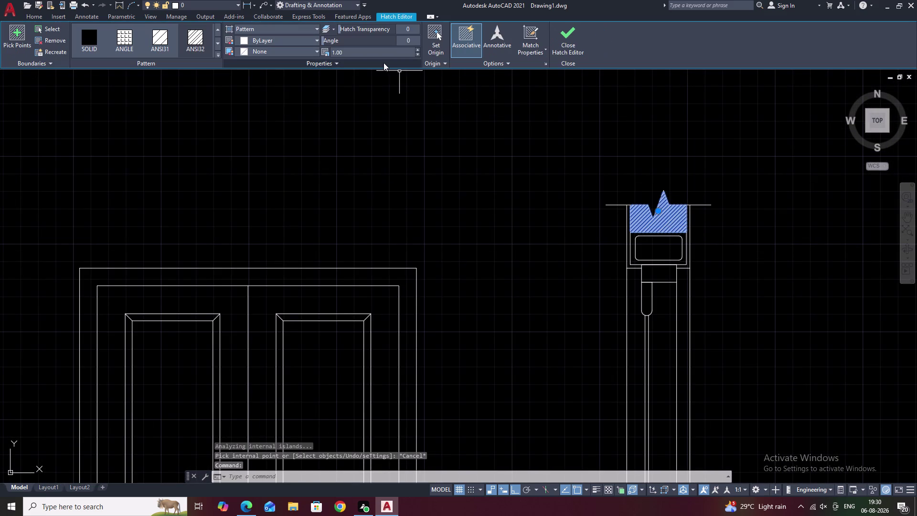
drag(378, 53, 372, 52)
drag(363, 50, 295, 38)
click(294, 37)
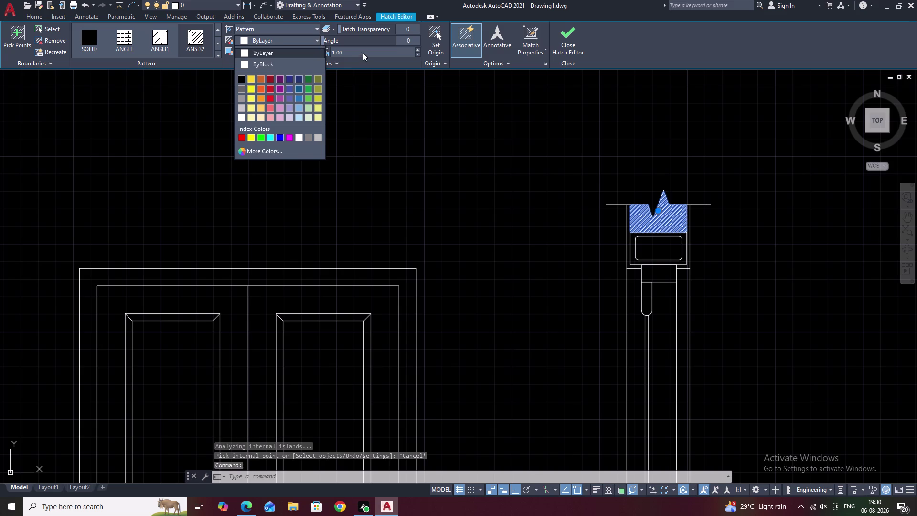
click(362, 51)
key(BackSpace)
key(BackSpace)
click(355, 50)
key(BackSpace)
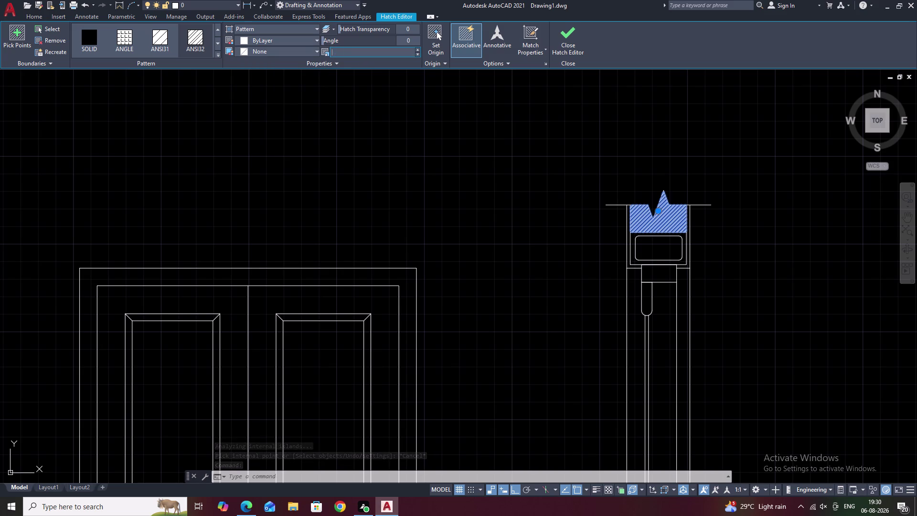
key(5)
Change the hatch scale to 4, then deselect the hatch.
click(352, 83)
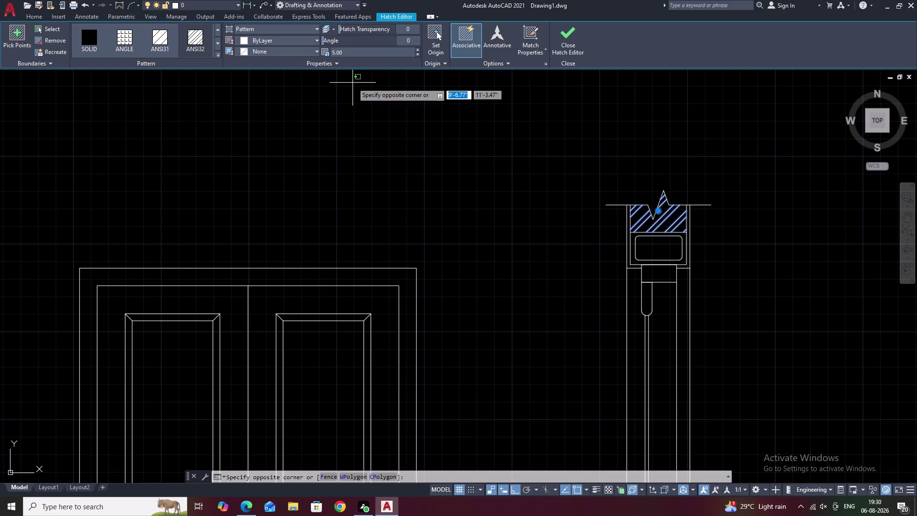
key(BackSpace)
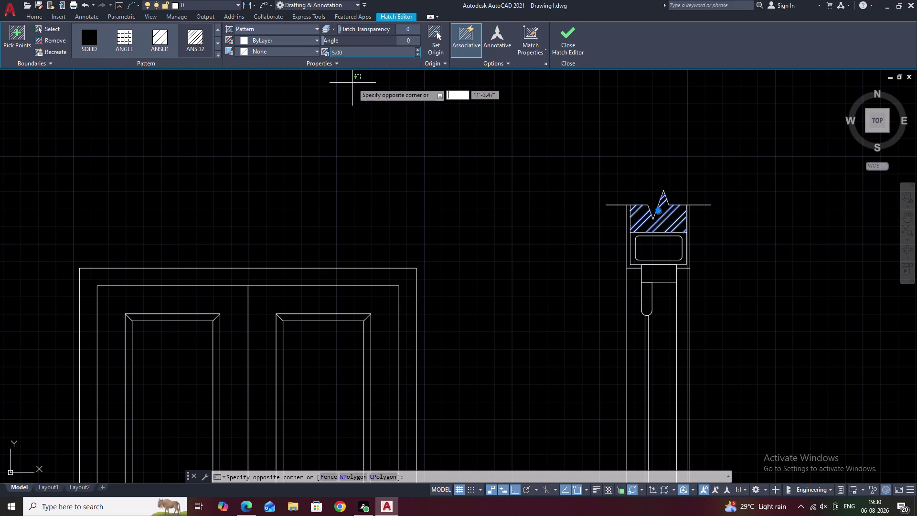
click(346, 50)
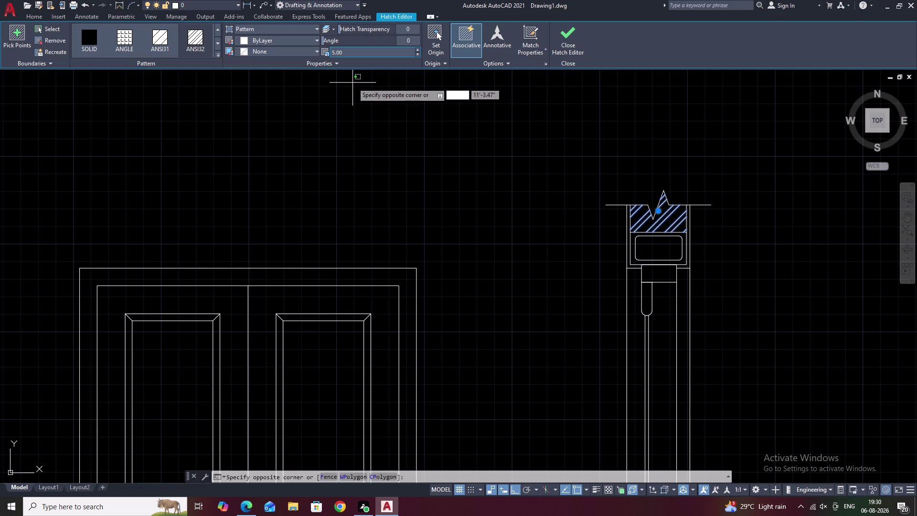
click(346, 54)
key(BackSpace)
key(4)
click(348, 101)
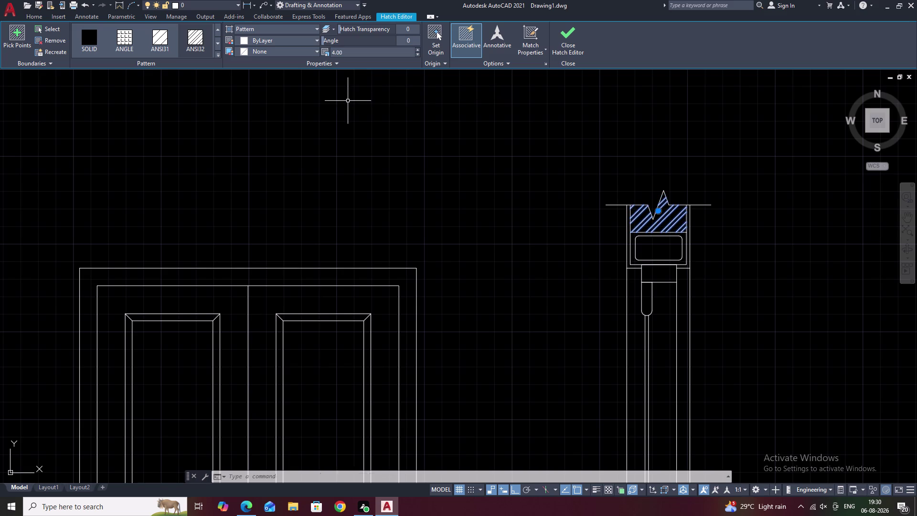
key(BackSpace)
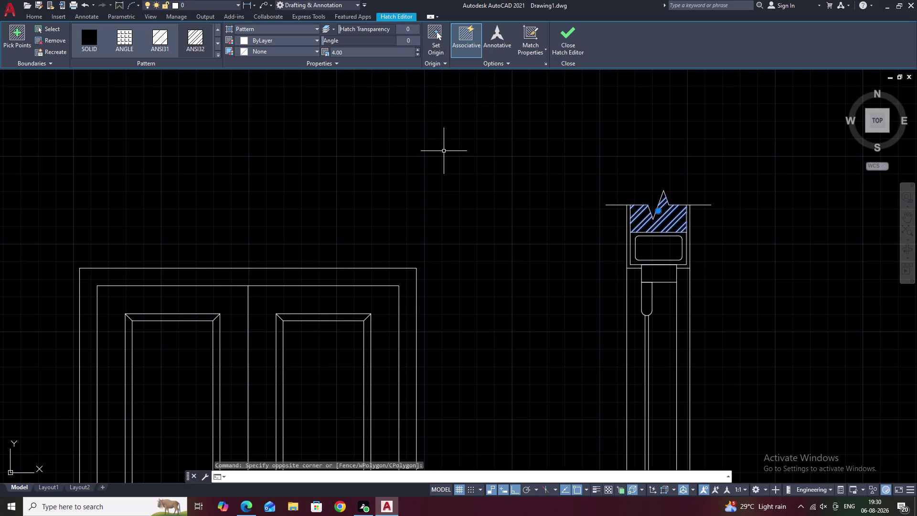
key(Escape)
key(Escape)
middle_drag(708, 223, 699, 144)
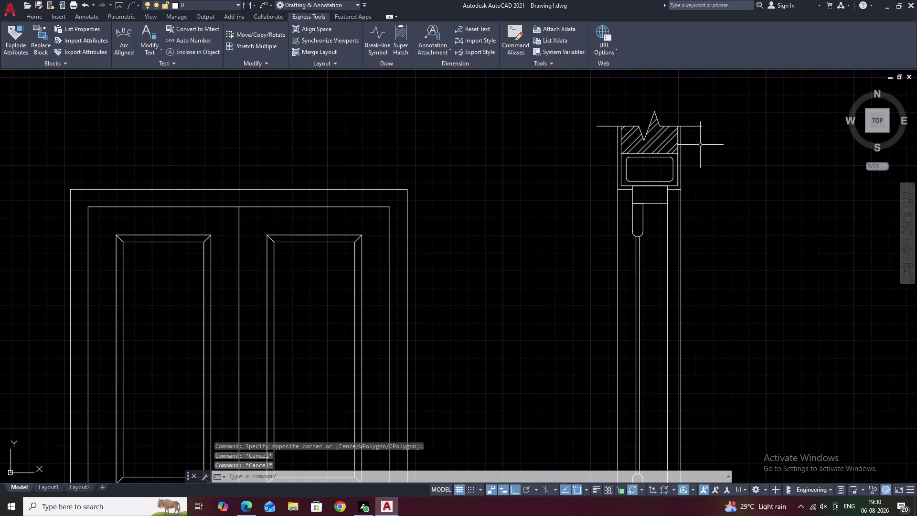
Hatch the rounded rectangle with the AR-CONC concrete pattern.
scroll(down, 3)
middle_drag(712, 167, 610, 211)
scroll(up, 3)
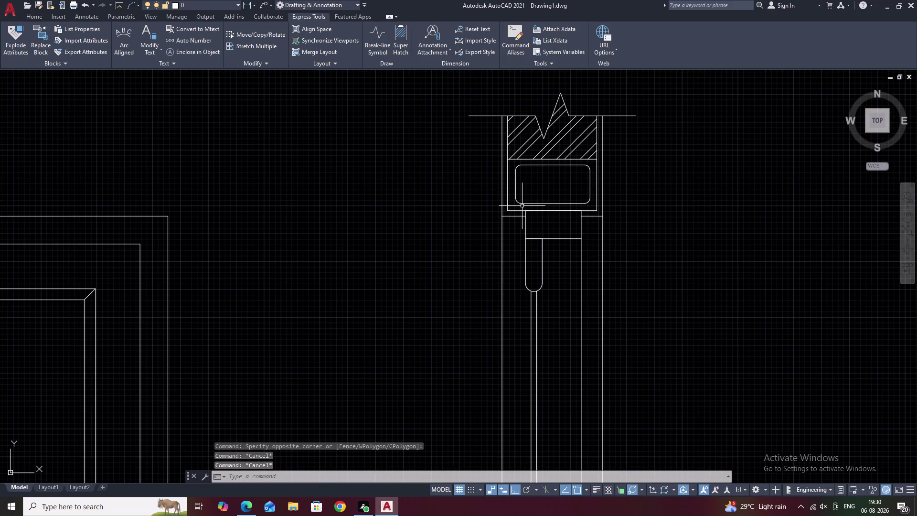
text(H)
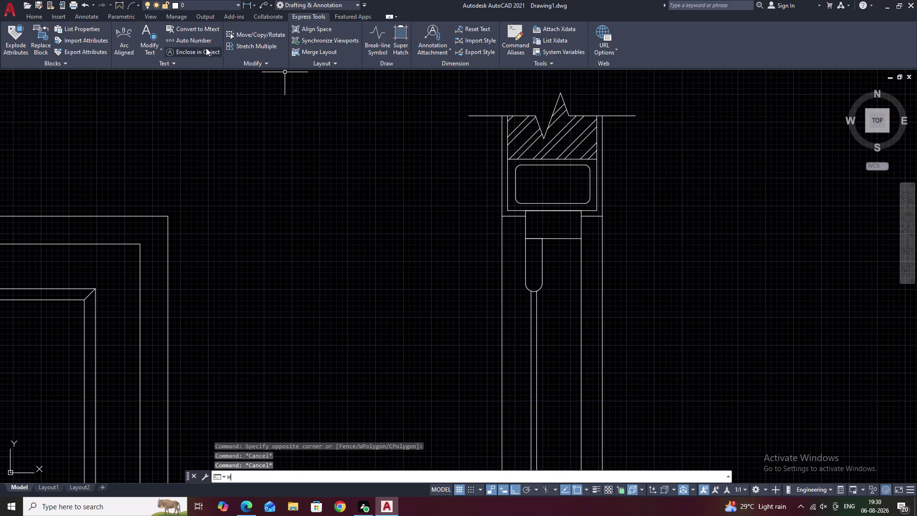
key(space)
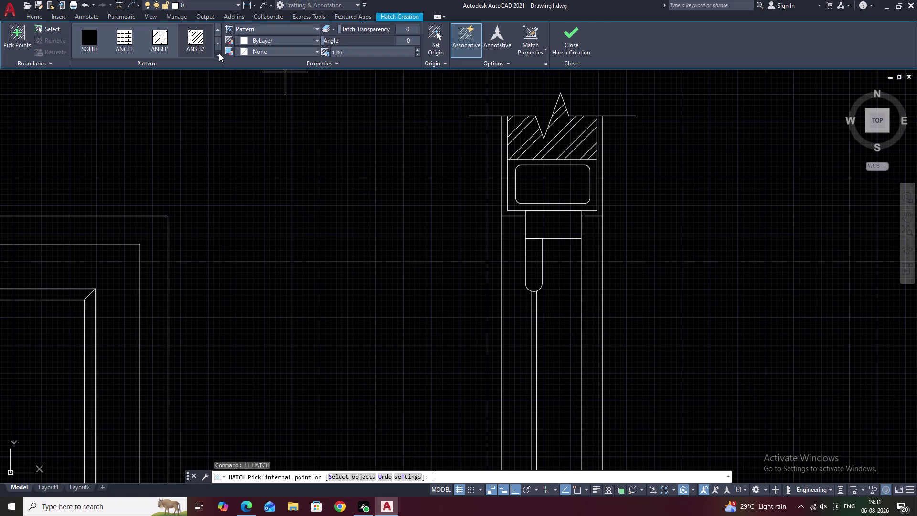
click(219, 54)
click(217, 55)
click(198, 144)
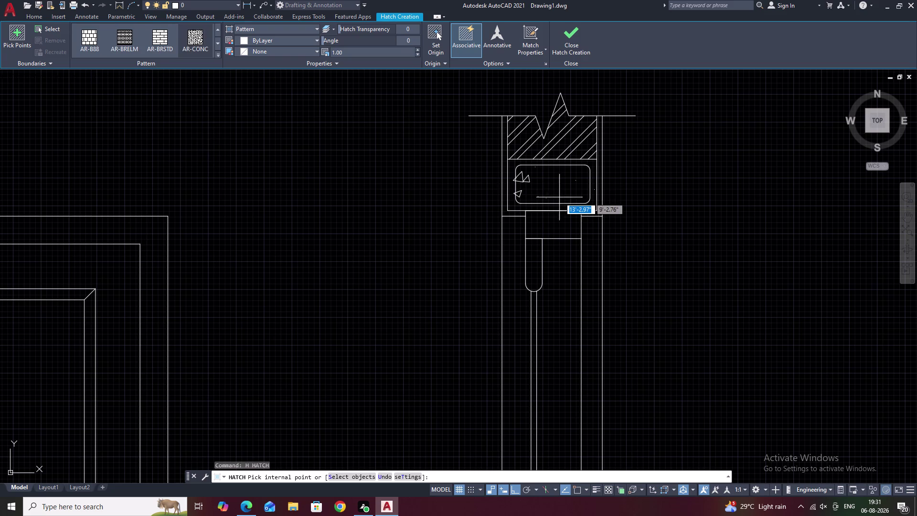
click(553, 187)
Set the concrete hatch scale to 0.2 and finish the hatch.
scroll(down, 3)
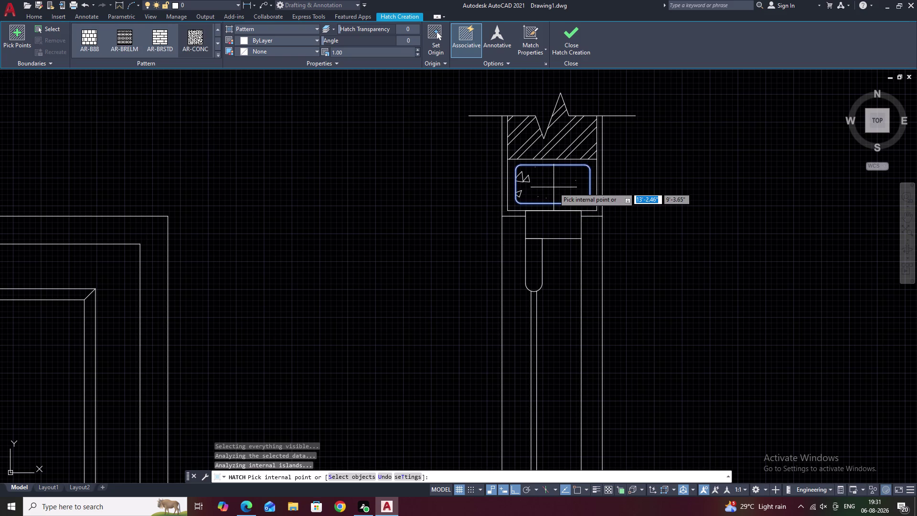
drag(355, 55, 324, 49)
click(324, 49)
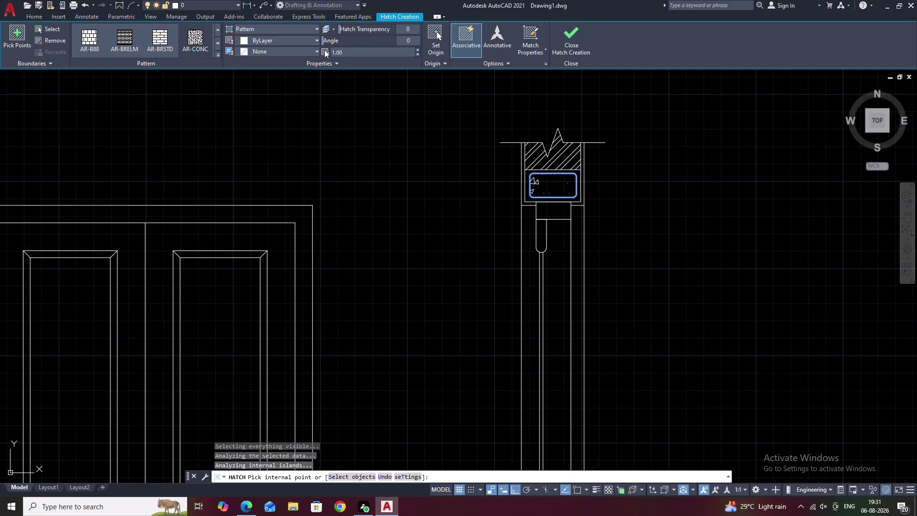
click(358, 49)
key(BackSpace)
text(.2)
click(375, 104)
key(Escape)
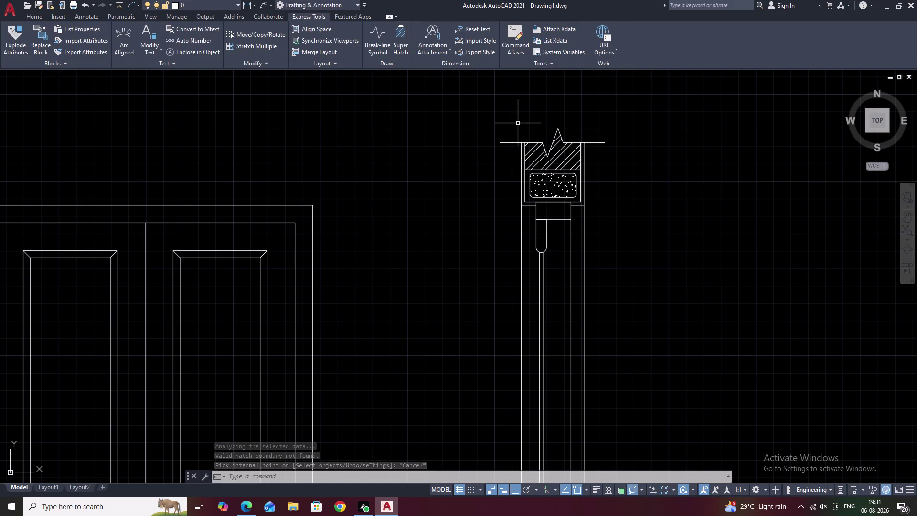
Try further hatches on the narrow strip around the inner block.
text(H)
key(space)
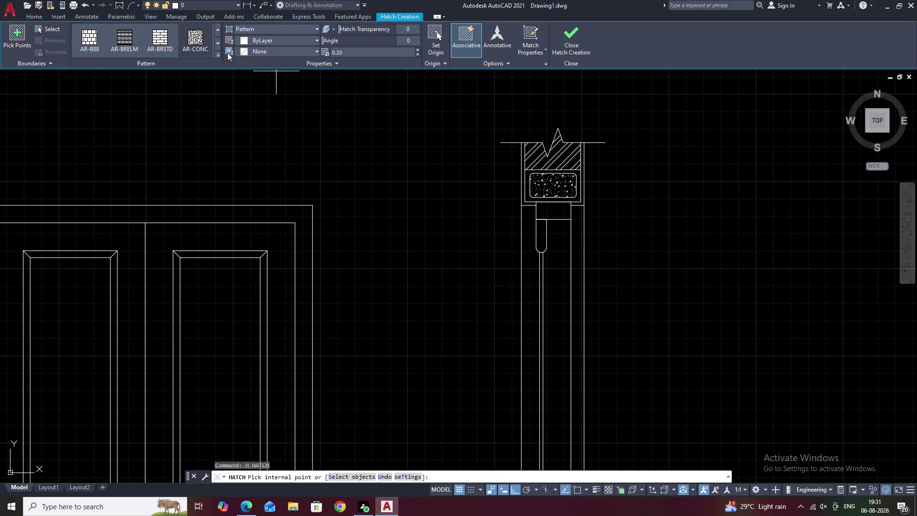
scroll(up, 3)
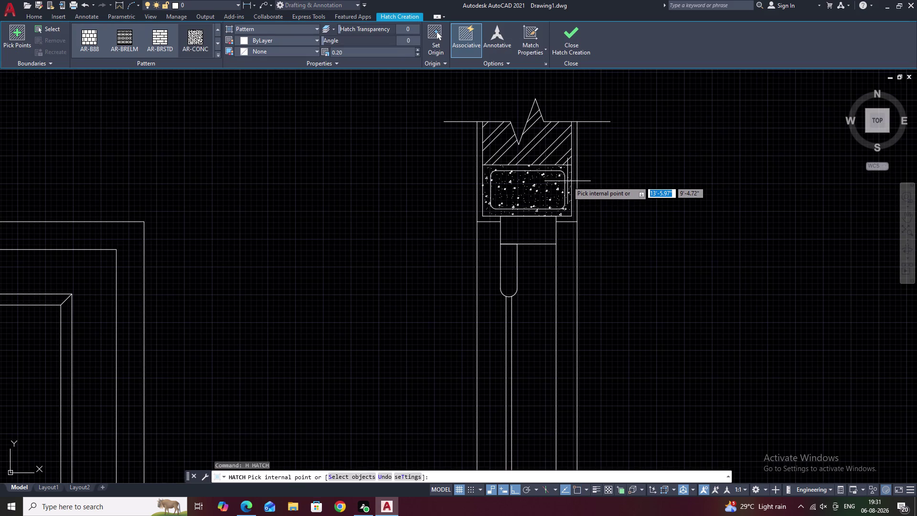
scroll(up, 3)
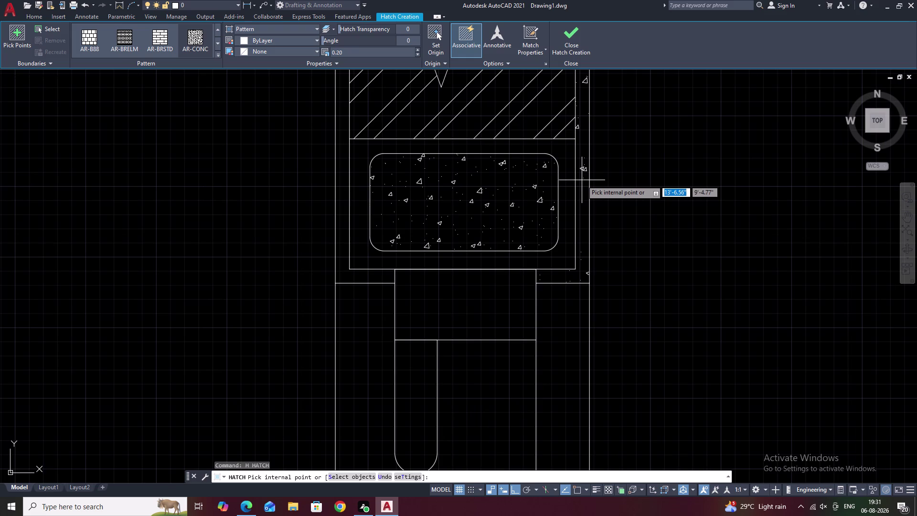
click(341, 205)
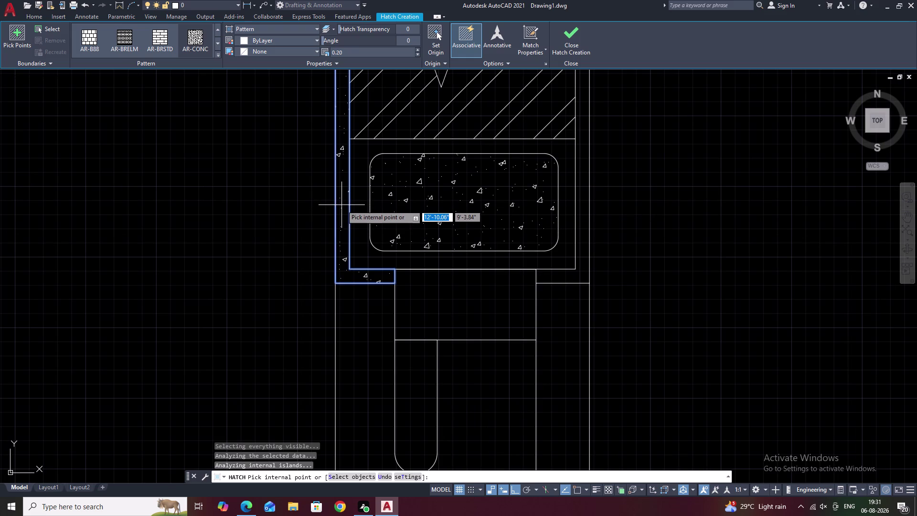
click(584, 207)
scroll(down, 3)
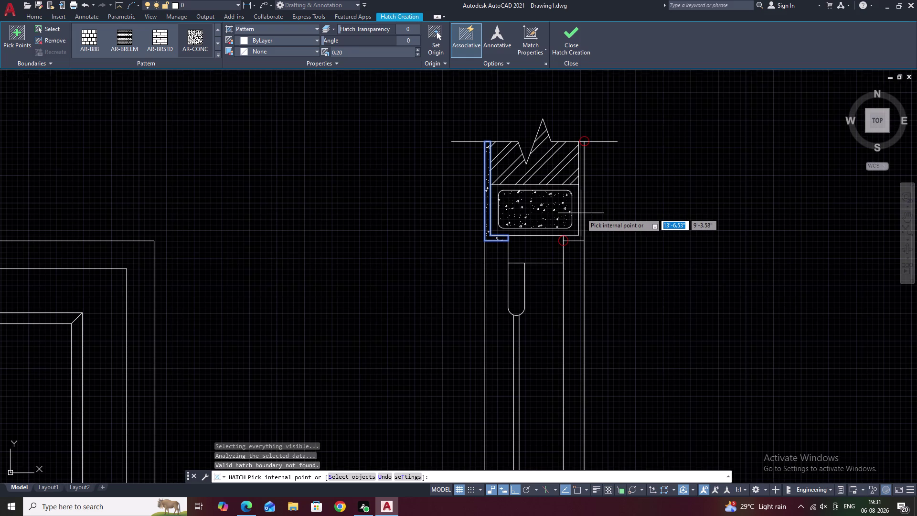
key(Escape)
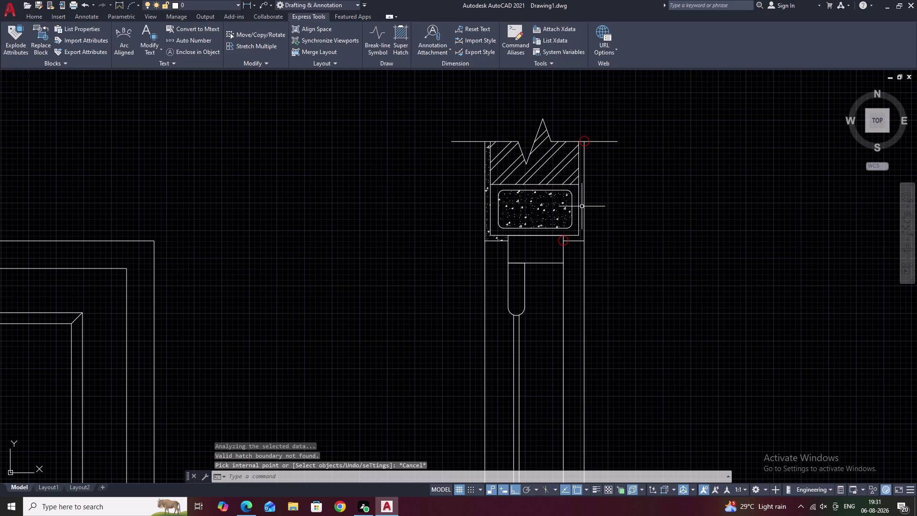
key(space)
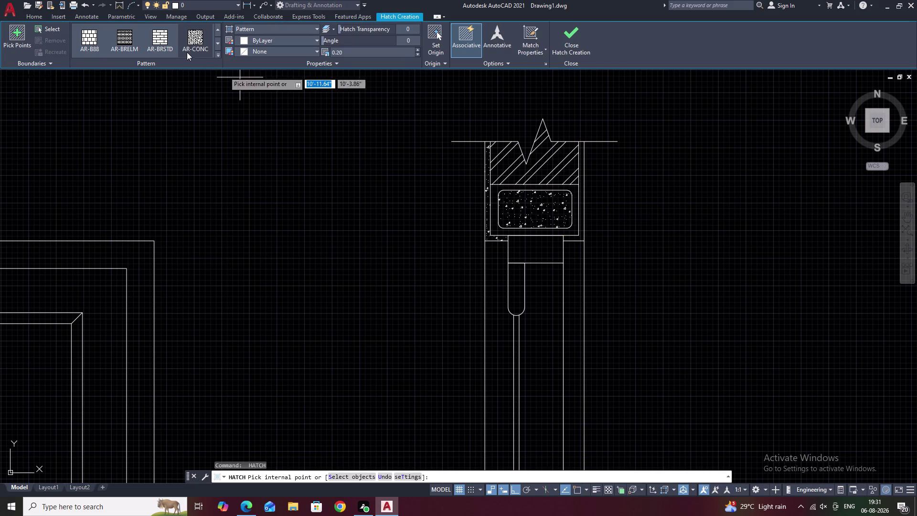
click(199, 41)
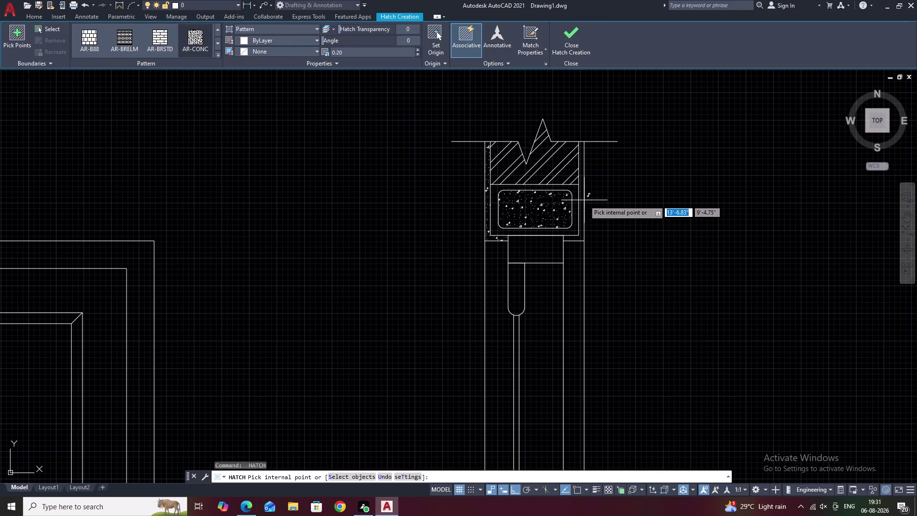
click(582, 200)
key(Escape)
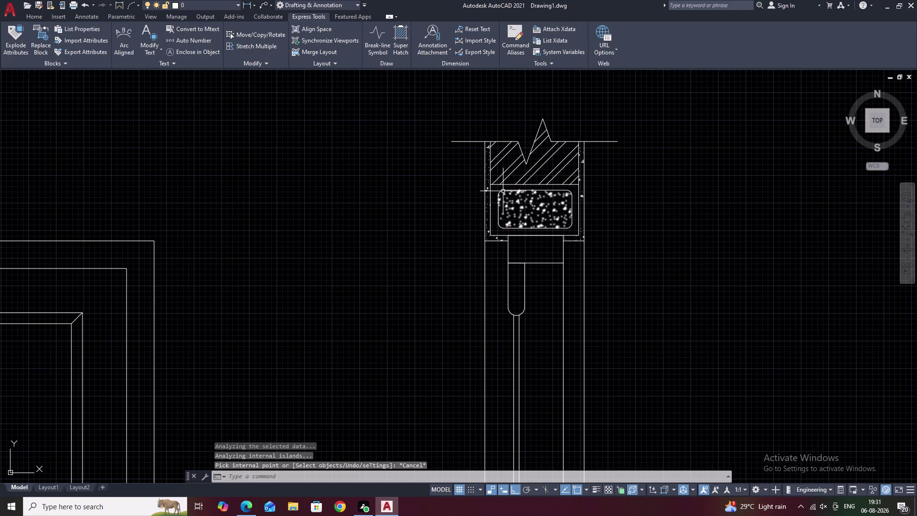
Pan between the frame section and the door elevation to review the hatches.
scroll(up, 3)
key(Escape)
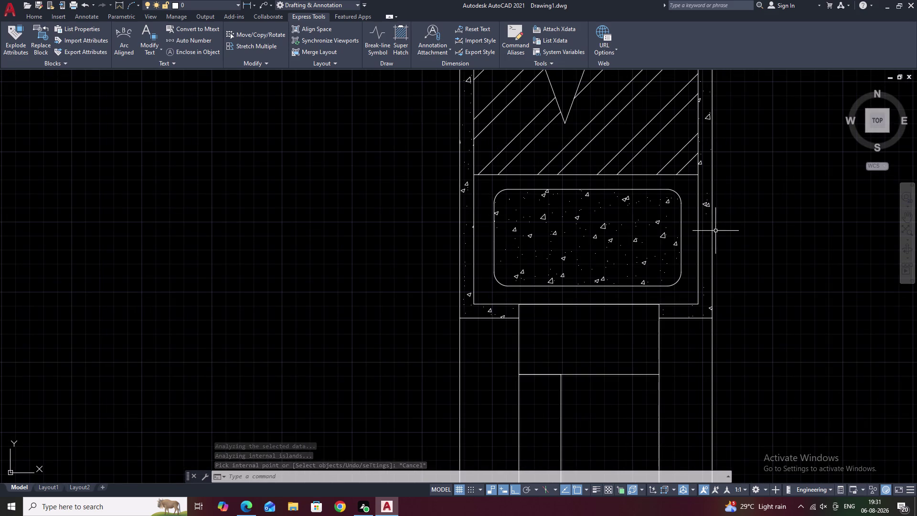
scroll(down, 3)
middle_drag(699, 225, 703, 178)
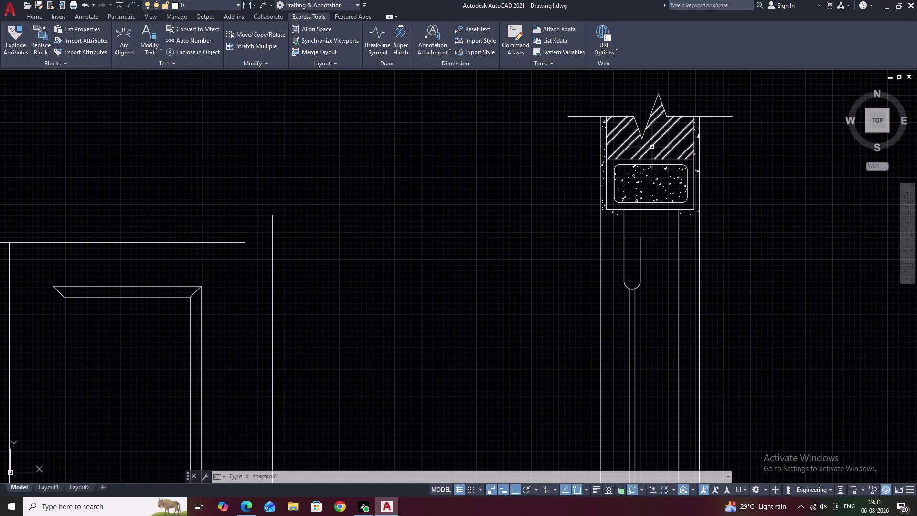
scroll(down, 3)
middle_drag(652, 273, 639, 163)
scroll(up, 3)
scroll(down, 3)
middle_drag(637, 230, 636, 198)
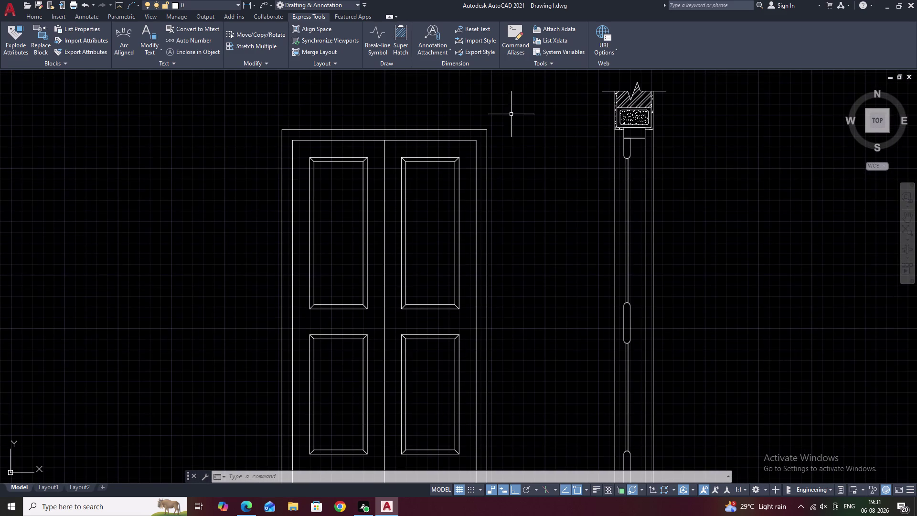
scroll(up, 3)
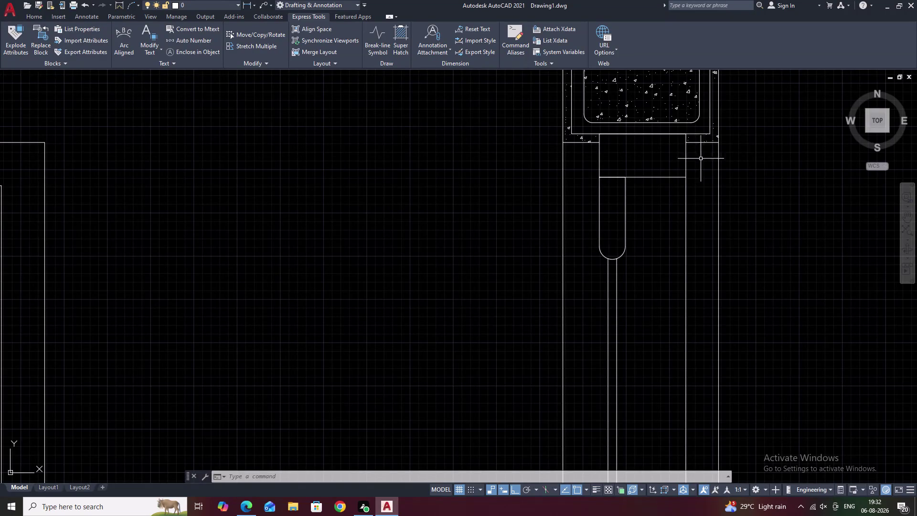
text(C)
key(space)
click(683, 136)
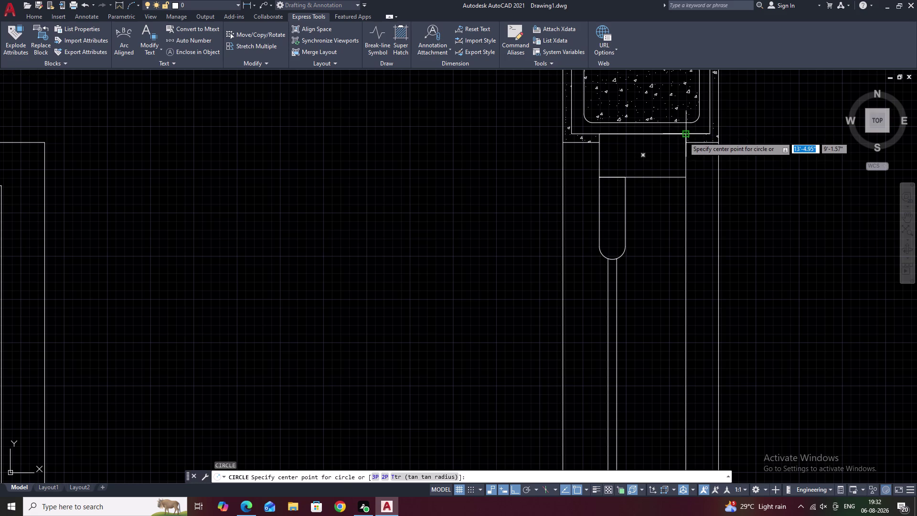
click(674, 147)
key(space)
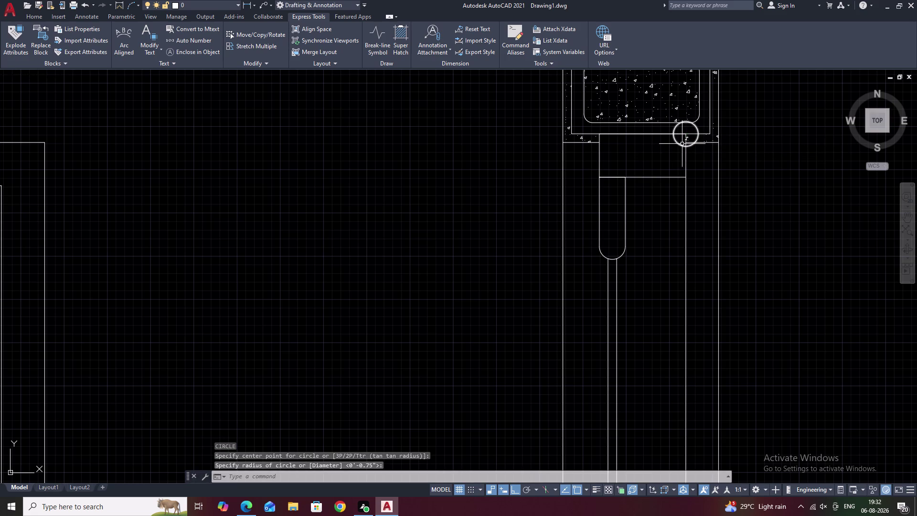
click(675, 143)
double_click(659, 150)
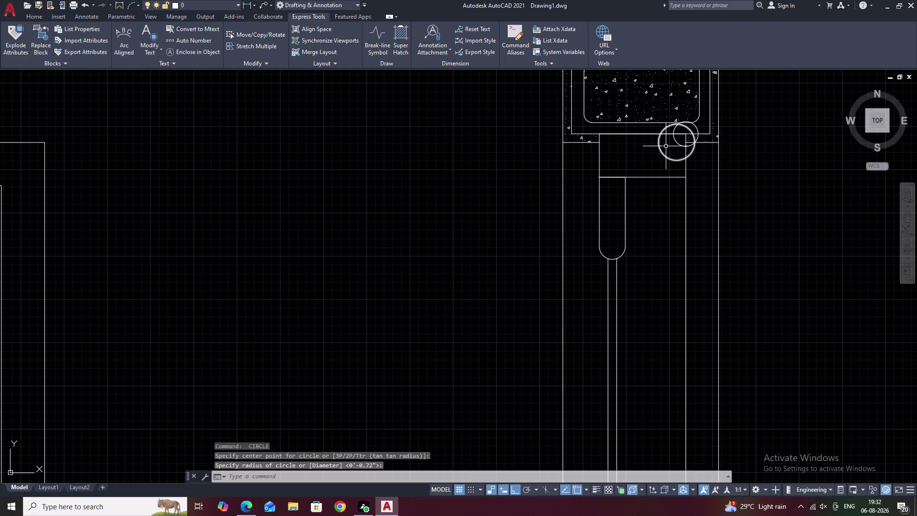
key(space)
click(661, 151)
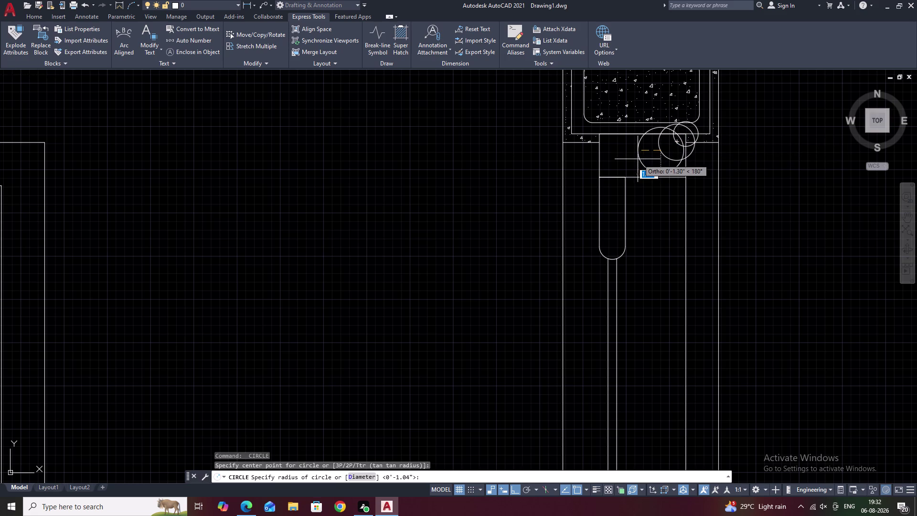
click(637, 159)
key(space)
double_click(638, 162)
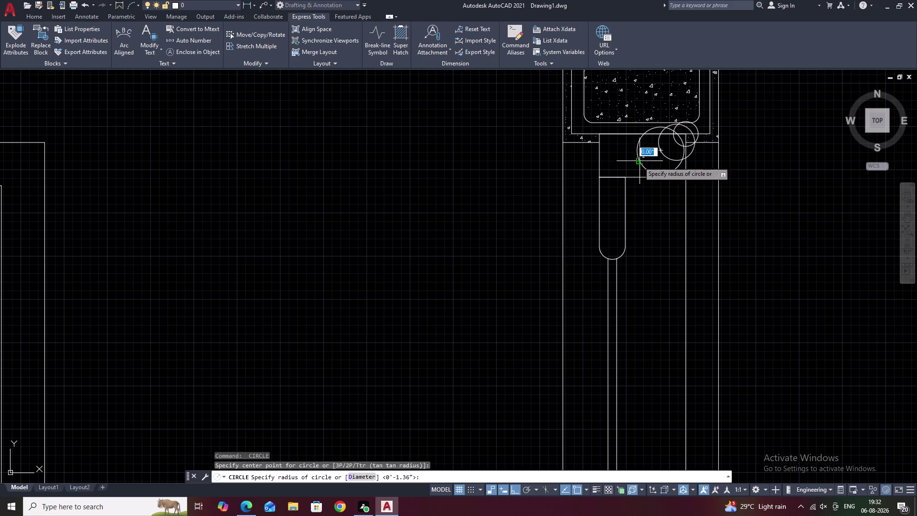
click(632, 162)
key(Escape)
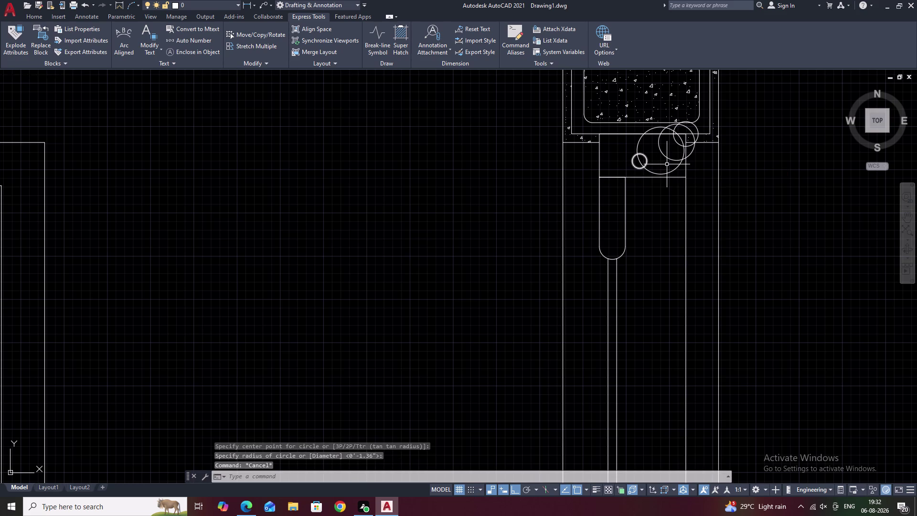
key(ctrl+z)
key(ctrl+z)
key(ctrl+z)
key(ctrl+z)
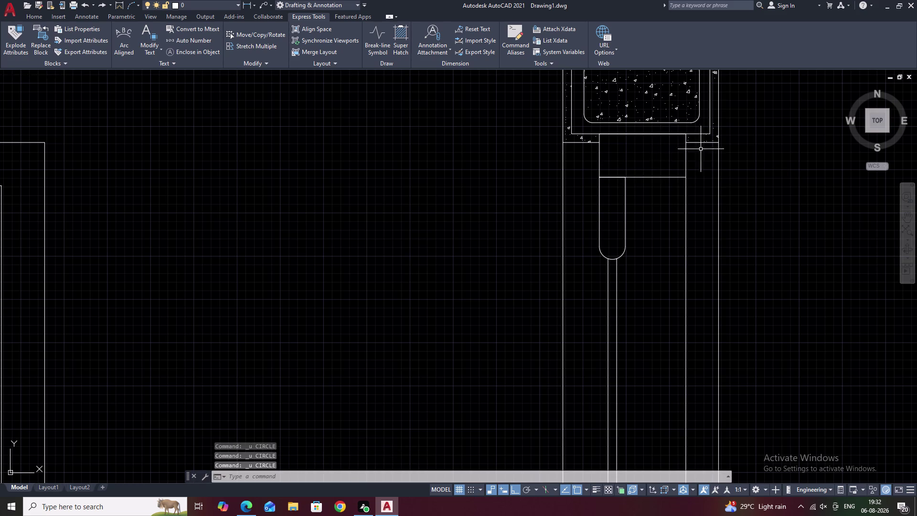
key(Escape)
key(e)
key(BackSpace)
text(C)
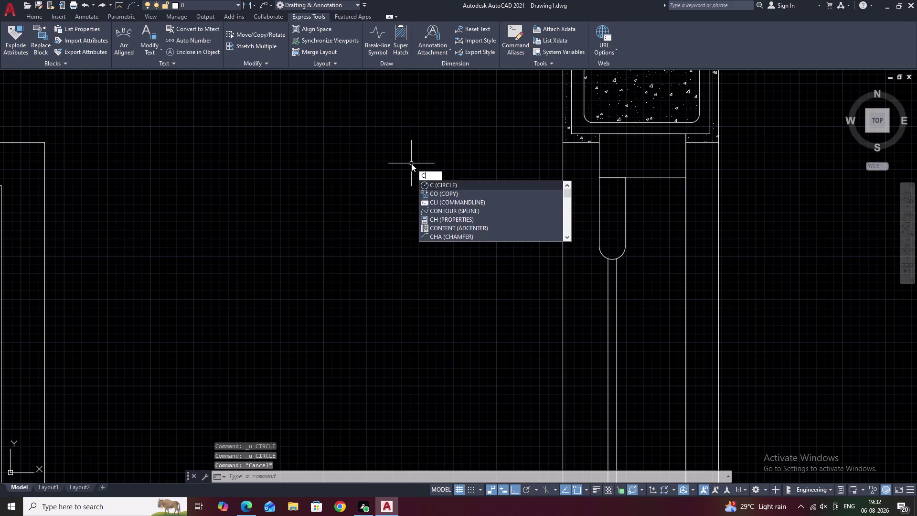
key(space)
click(366, 170)
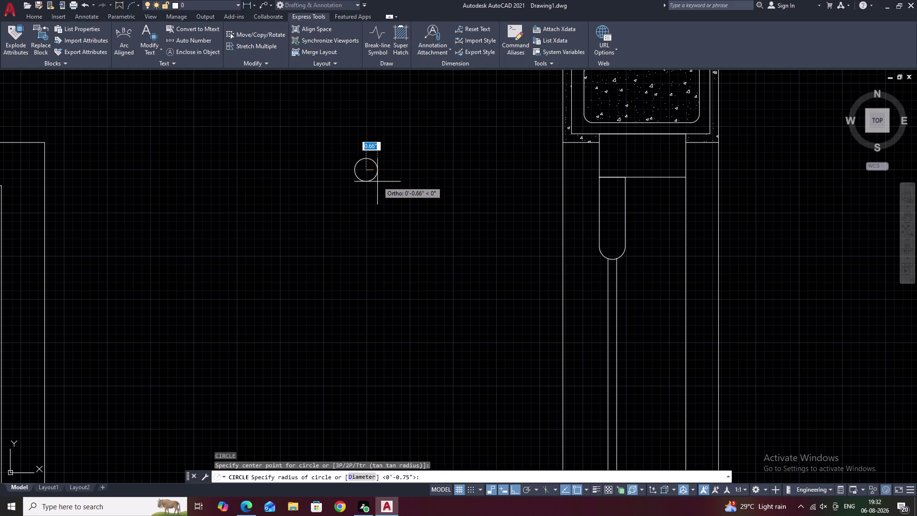
click(377, 181)
key(space)
click(368, 182)
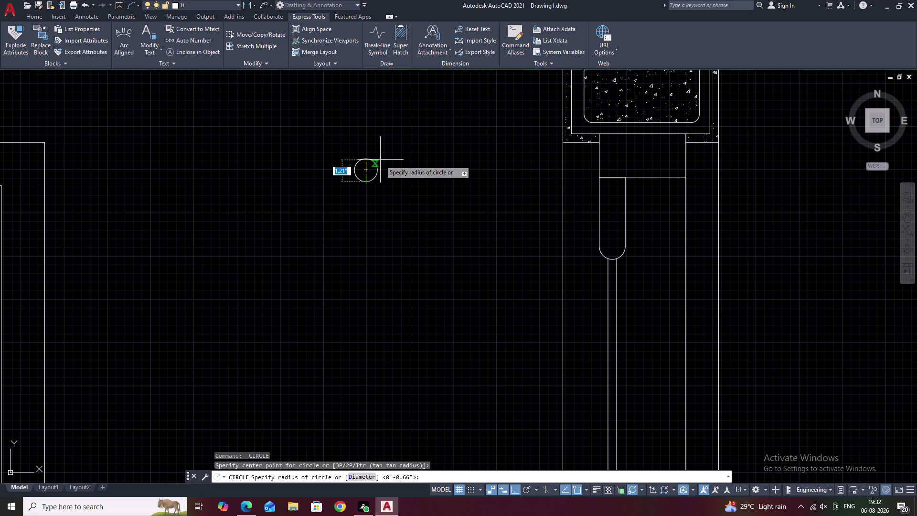
key(Escape)
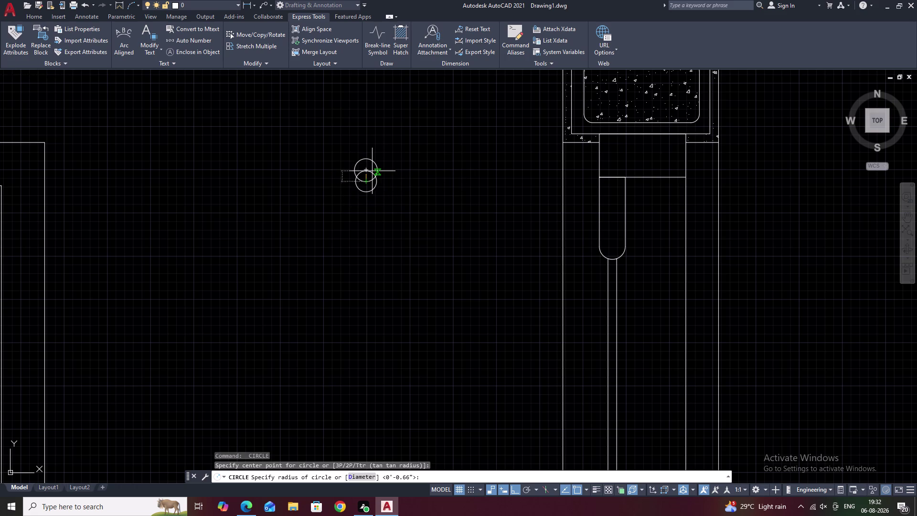
key(space)
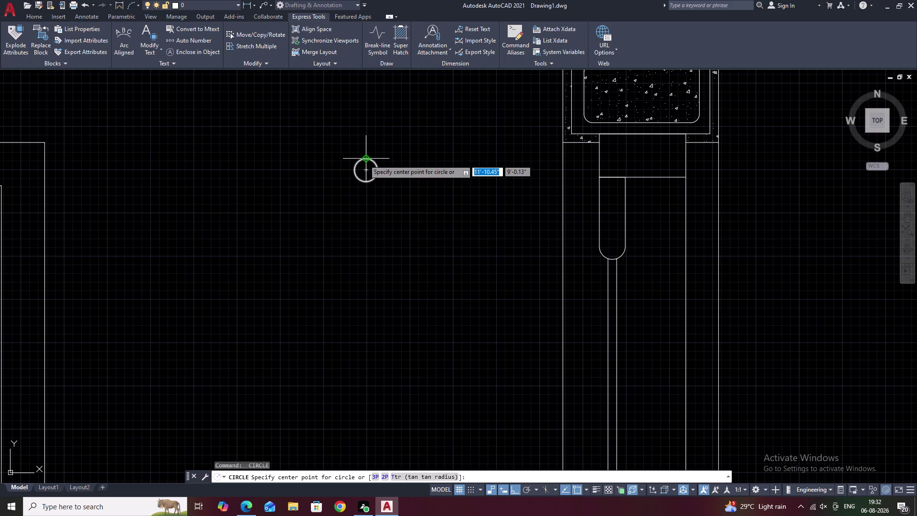
click(366, 164)
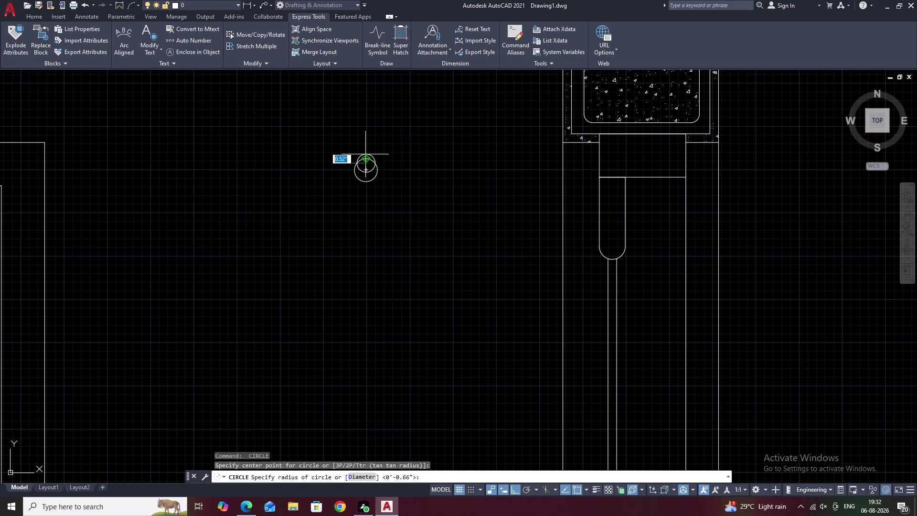
click(365, 154)
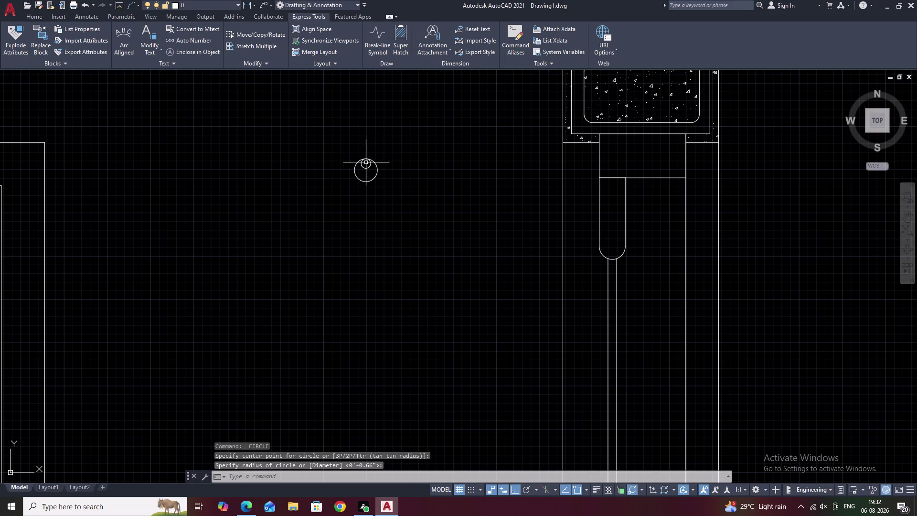
scroll(up, 3)
drag(382, 146, 384, 252)
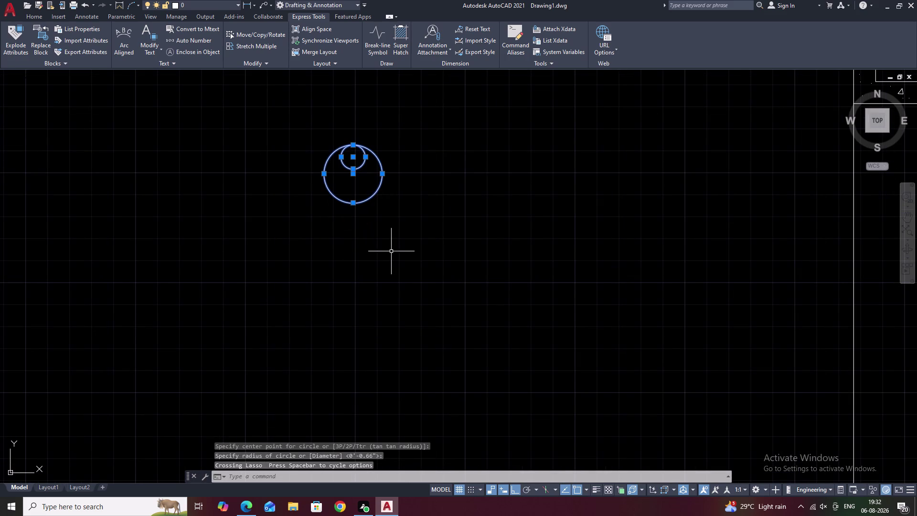
text(E)
key(space)
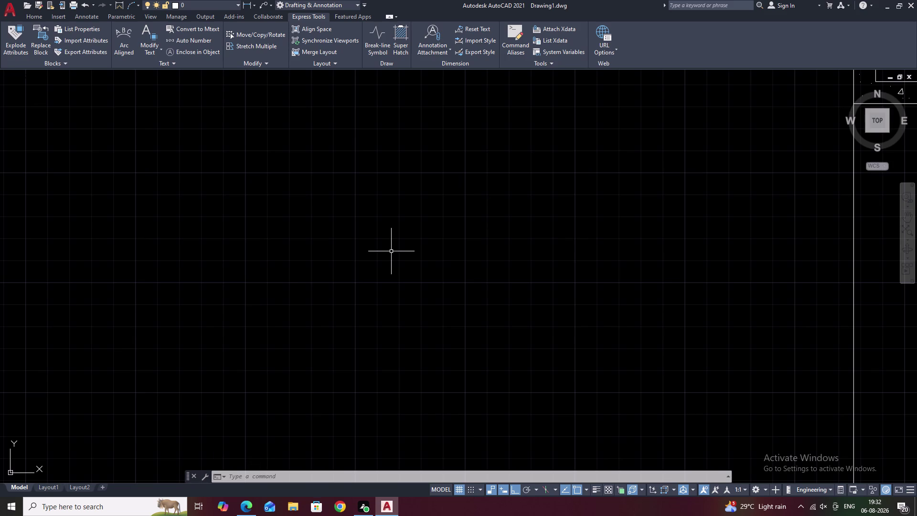
scroll(down, 3)
middle_drag(512, 226, 331, 260)
middle_drag(445, 223, 401, 230)
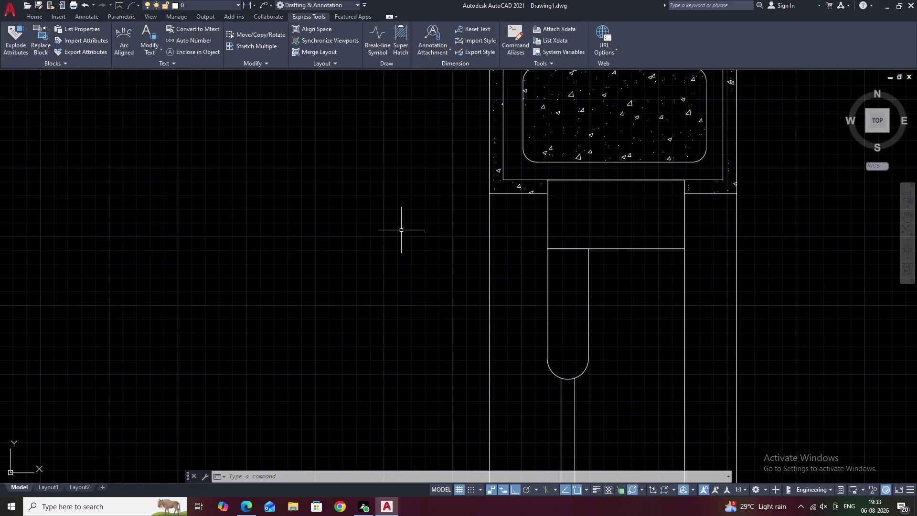
Browse the ribbon tabs and cancel a trial two-point circle.
key(Escape)
click(89, 17)
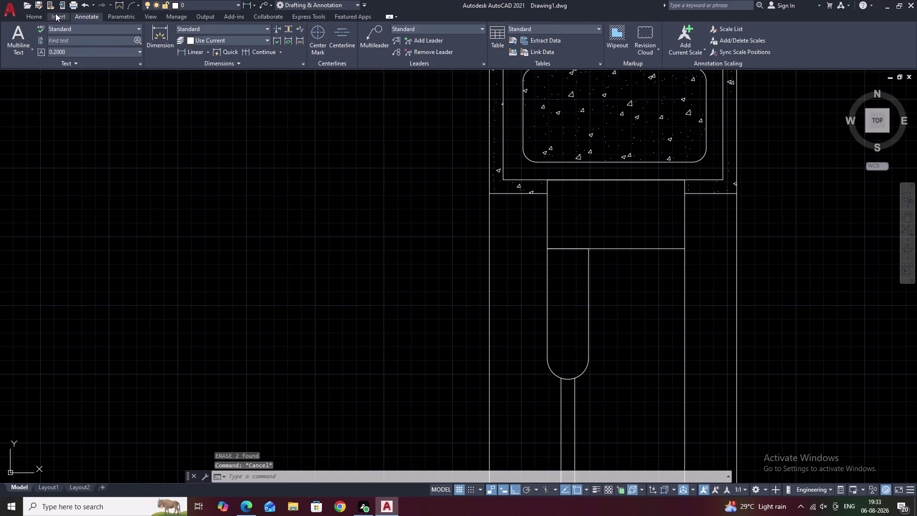
click(55, 13)
click(38, 17)
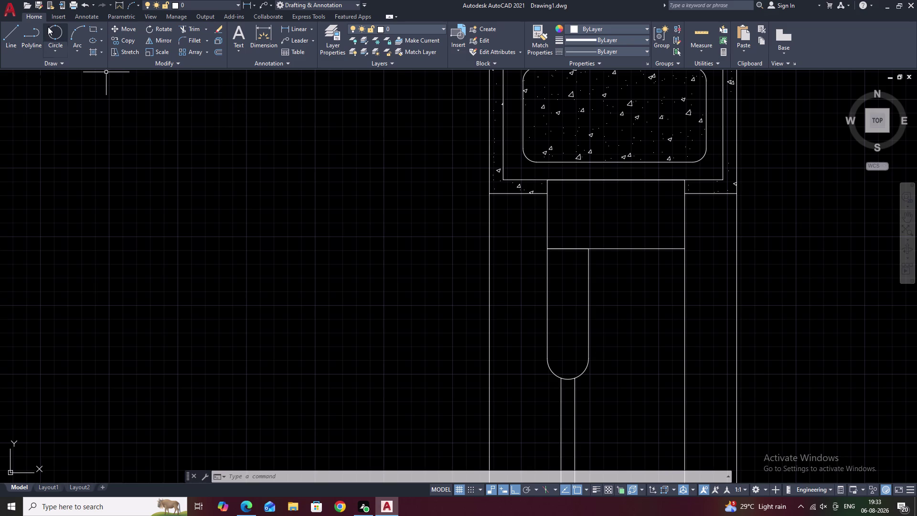
key(Escape)
click(52, 39)
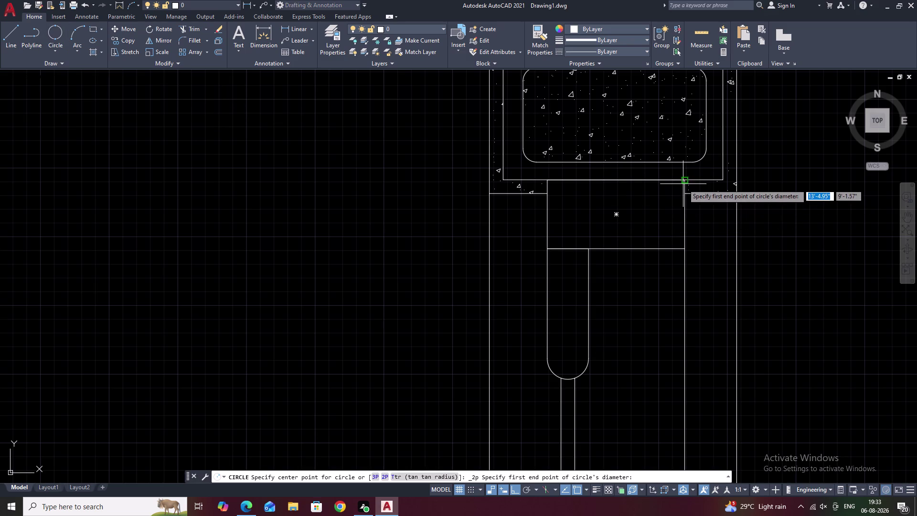
key(Escape)
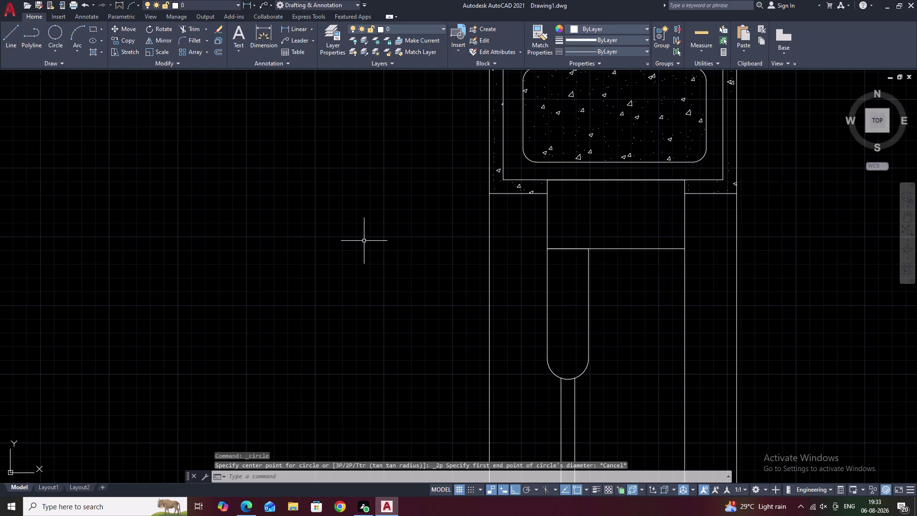
Draw two overlapping circles centred near the joint rectangle's top-right corner.
text(C)
key(space)
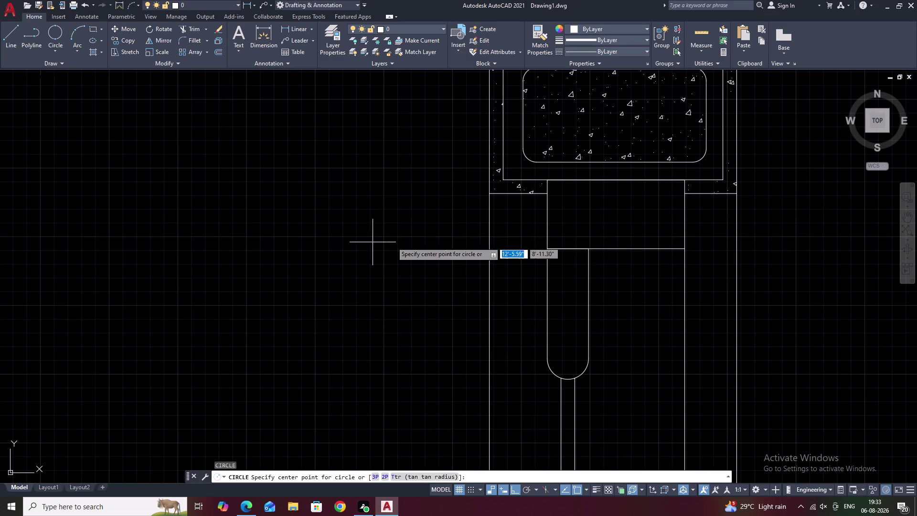
click(685, 182)
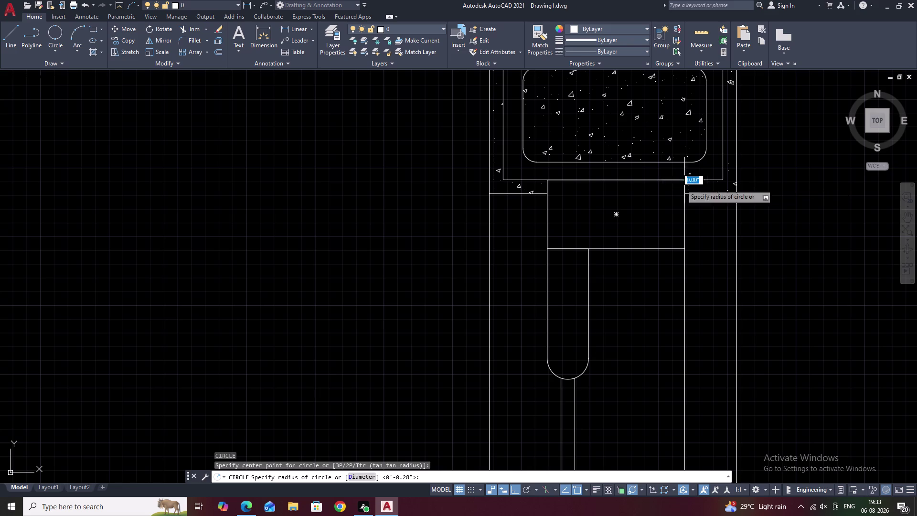
click(644, 204)
key(space)
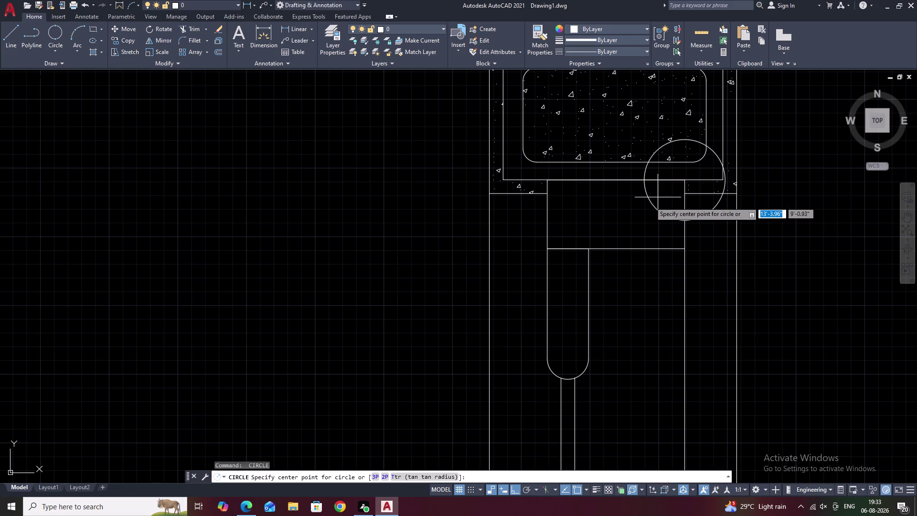
click(650, 201)
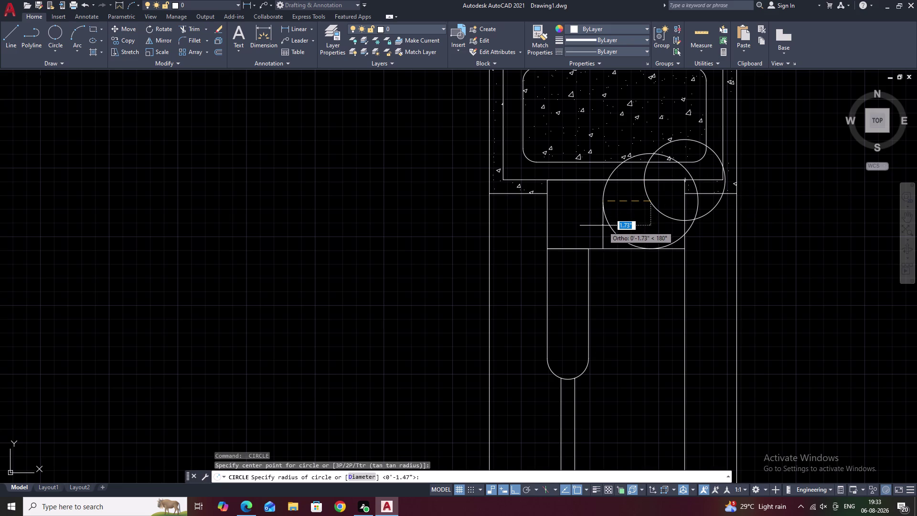
click(603, 226)
Start a third circle, cancel it, and zoom in.
key(space)
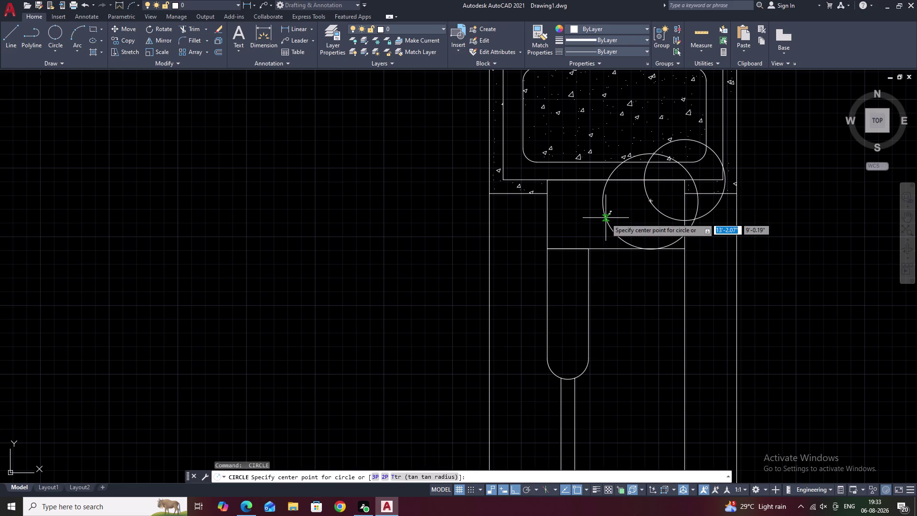
click(605, 218)
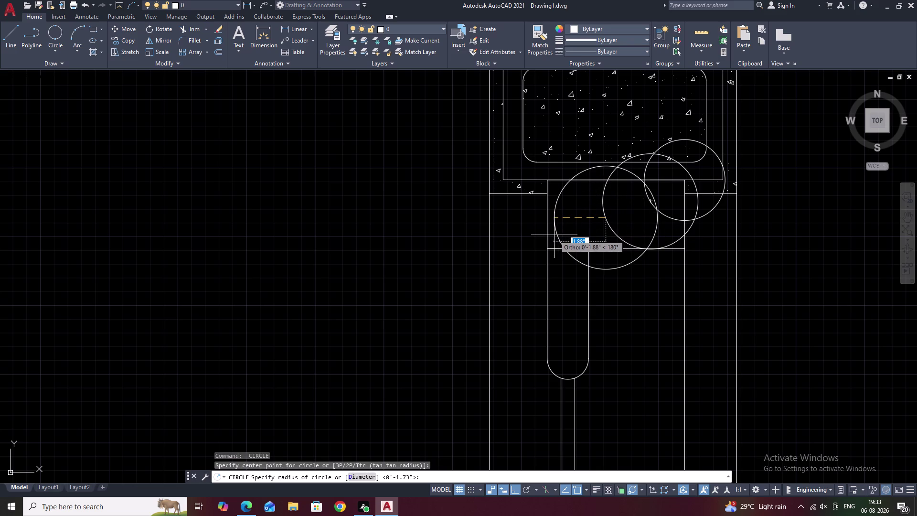
key(Escape)
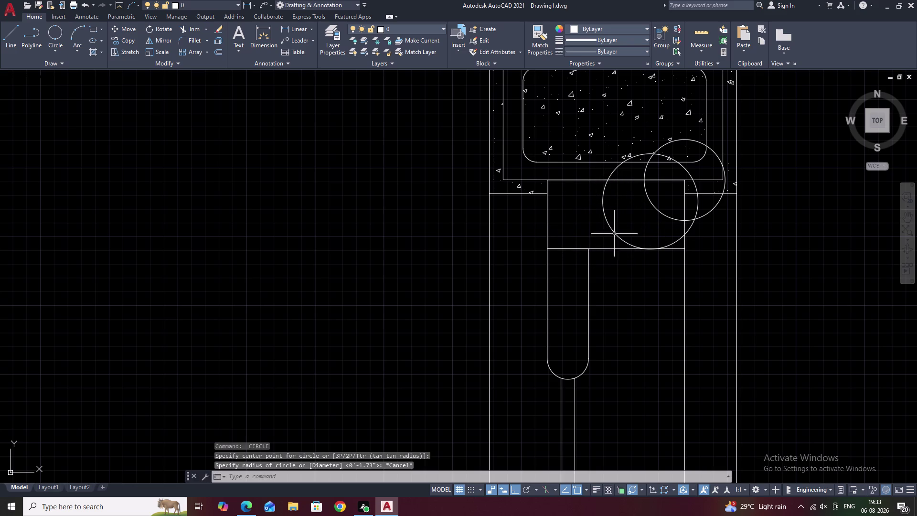
scroll(up, 3)
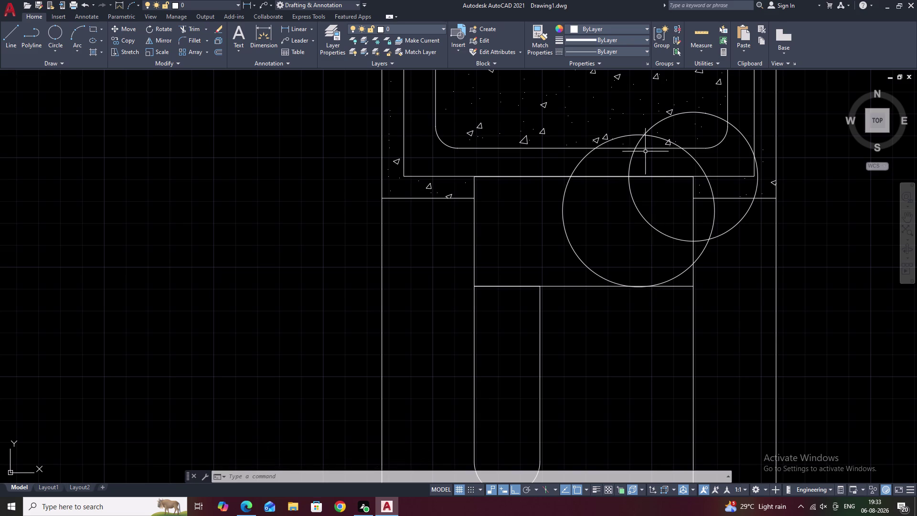
Trim the large circle's portions above and right of the joint rectangle.
key(Escape)
text(TR)
key(space)
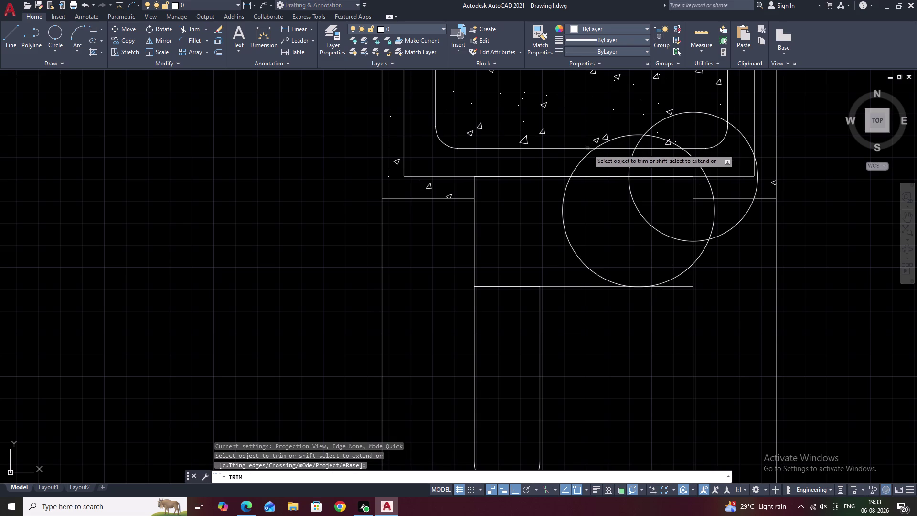
click(586, 157)
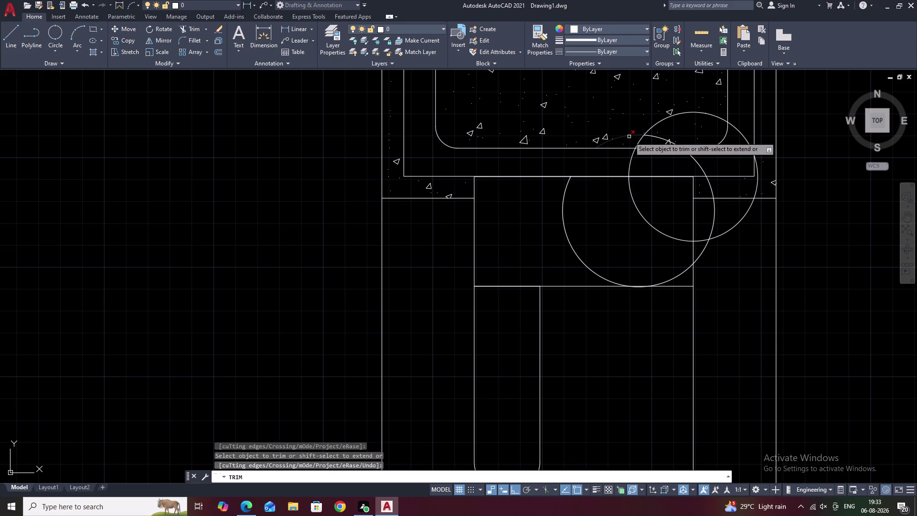
click(629, 137)
click(668, 142)
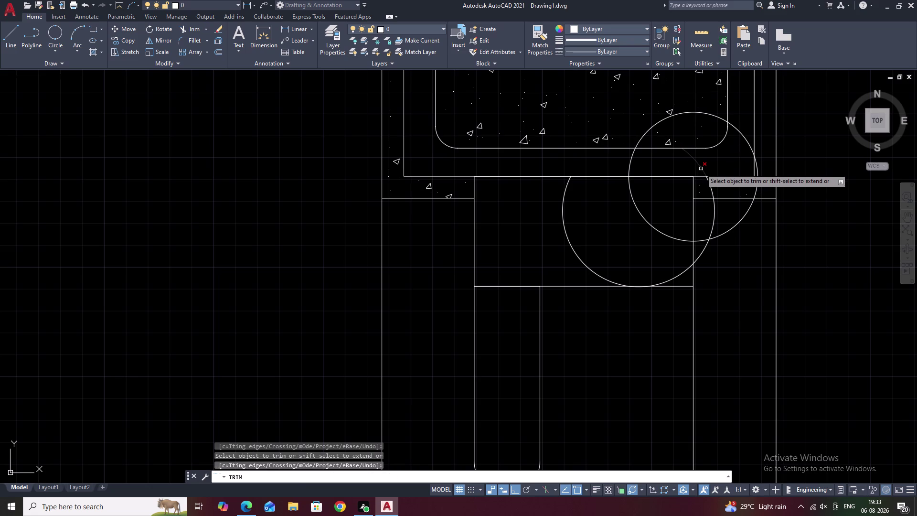
click(701, 168)
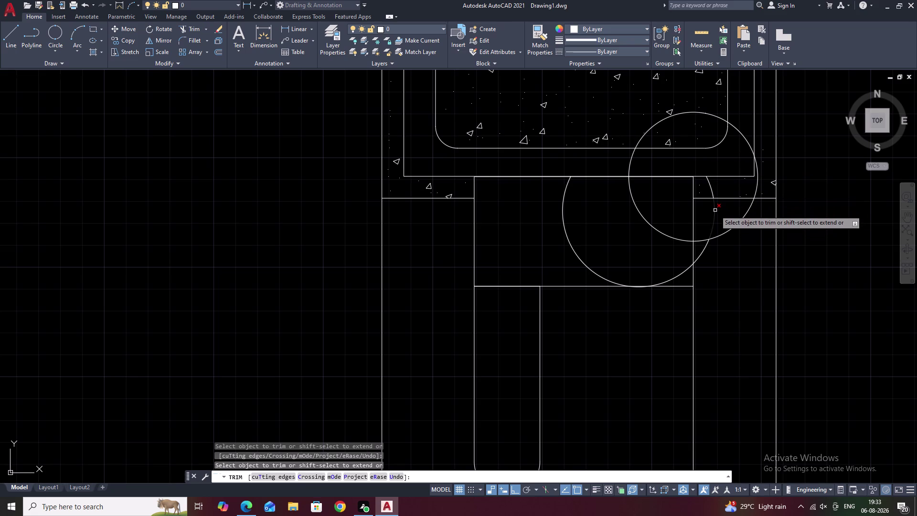
click(714, 214)
click(710, 188)
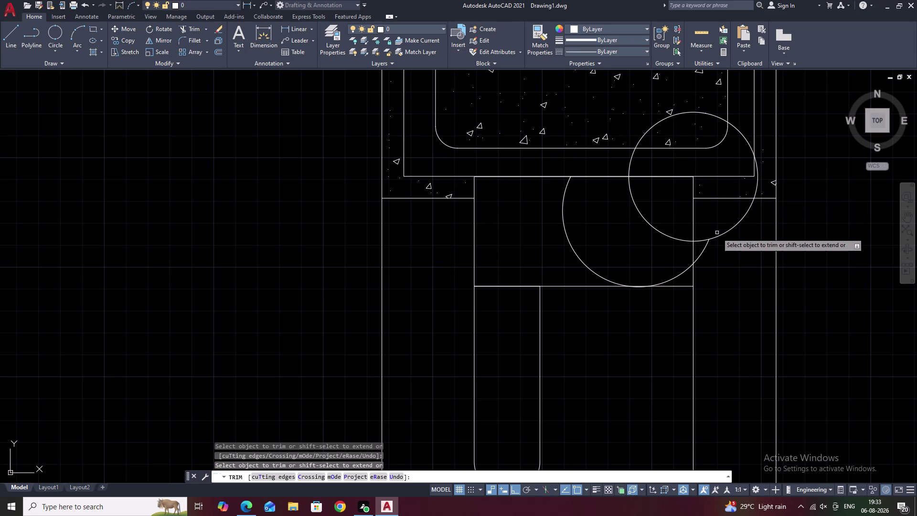
Trim the small circle's outer parts and the leftover hook, then end Trim.
click(717, 235)
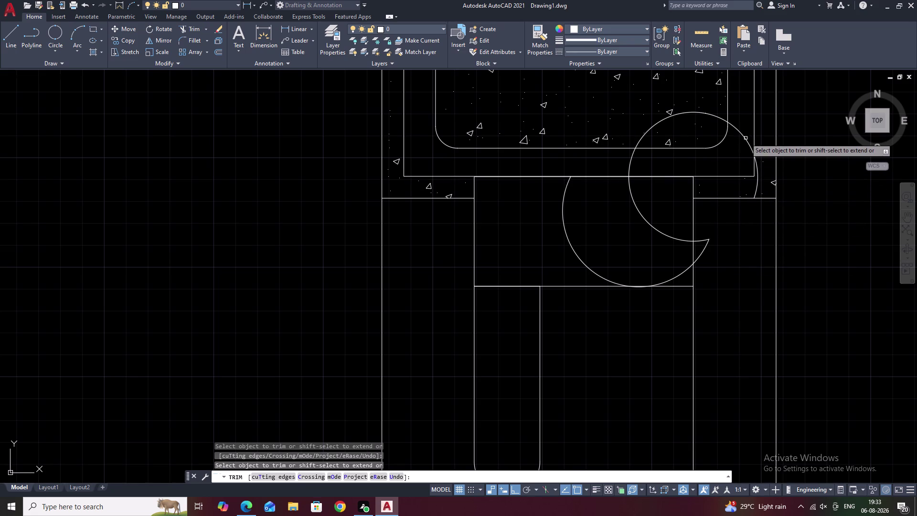
click(745, 138)
click(758, 175)
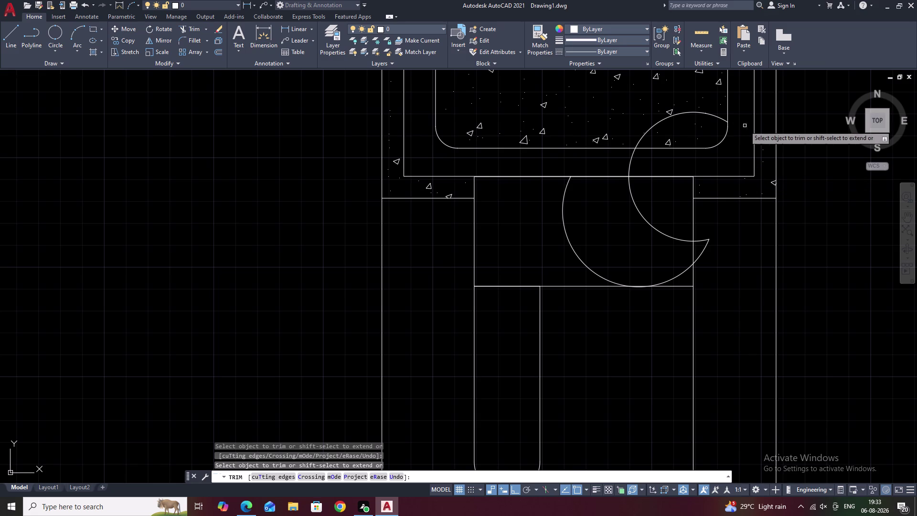
click(705, 113)
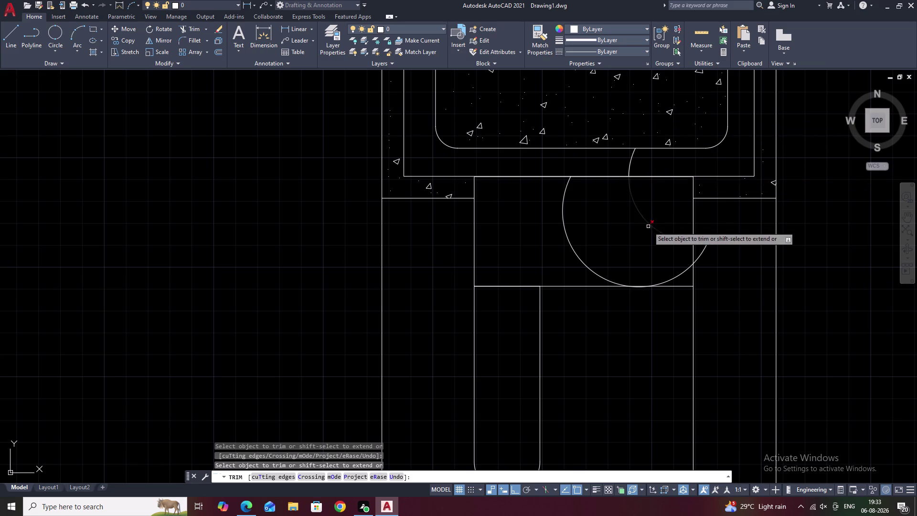
double_click(706, 240)
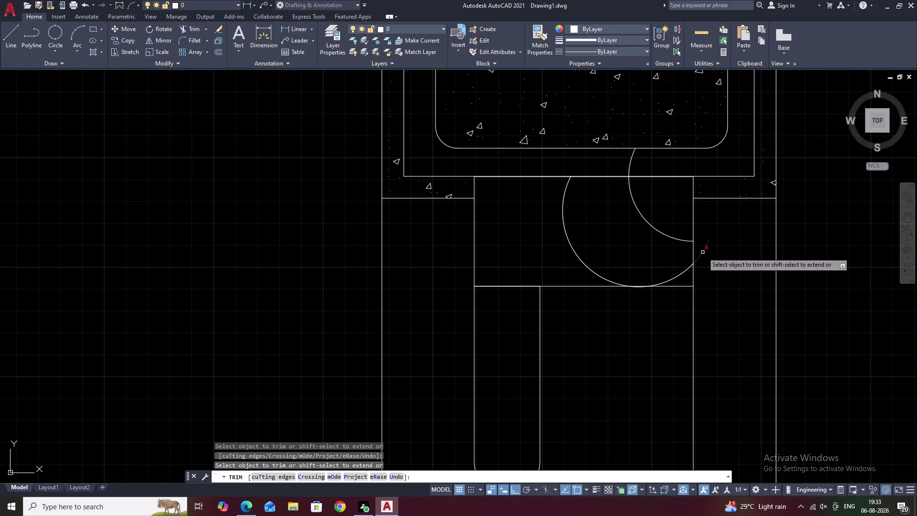
click(702, 252)
click(633, 156)
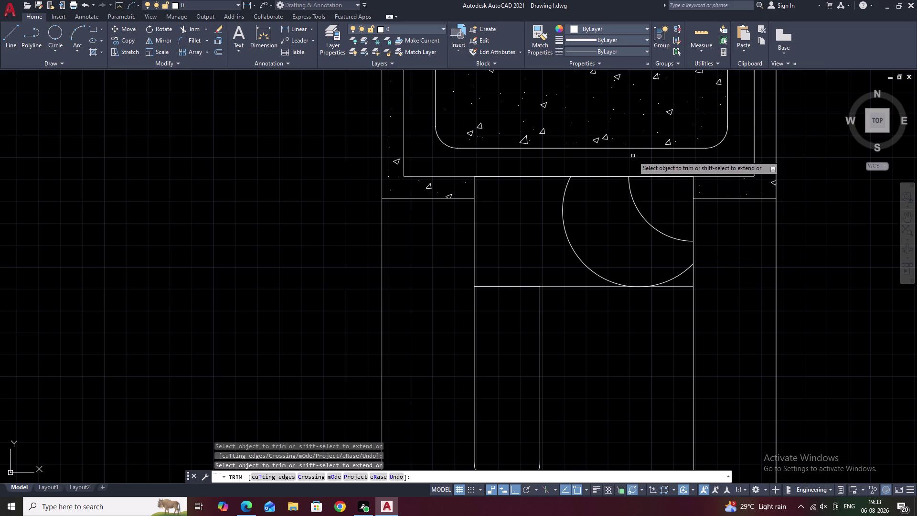
key(Escape)
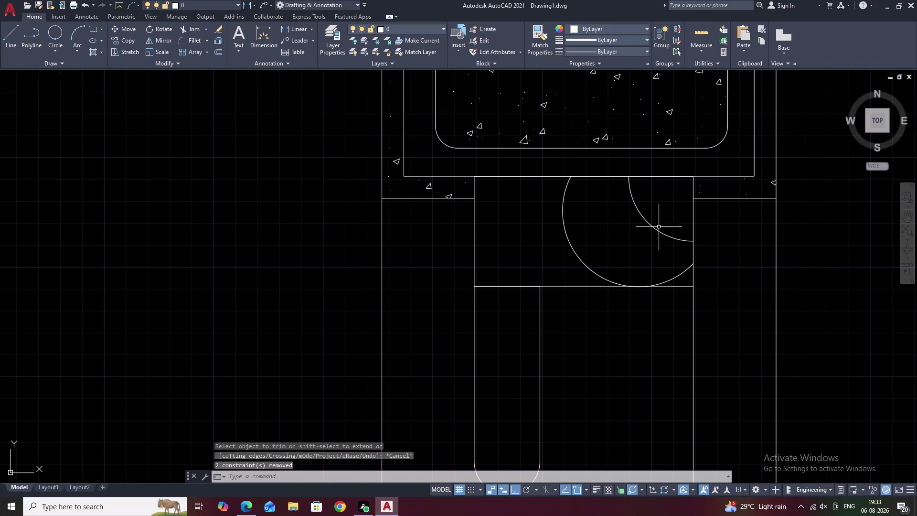
click(575, 254)
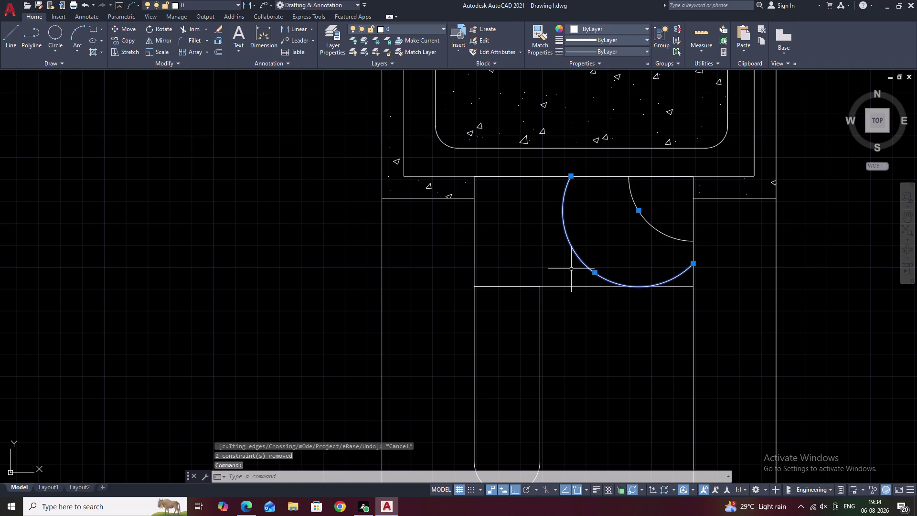
Copy the large arc twice, undo the copies, then erase the large arc.
text(CO)
key(space)
drag(587, 262, 579, 265)
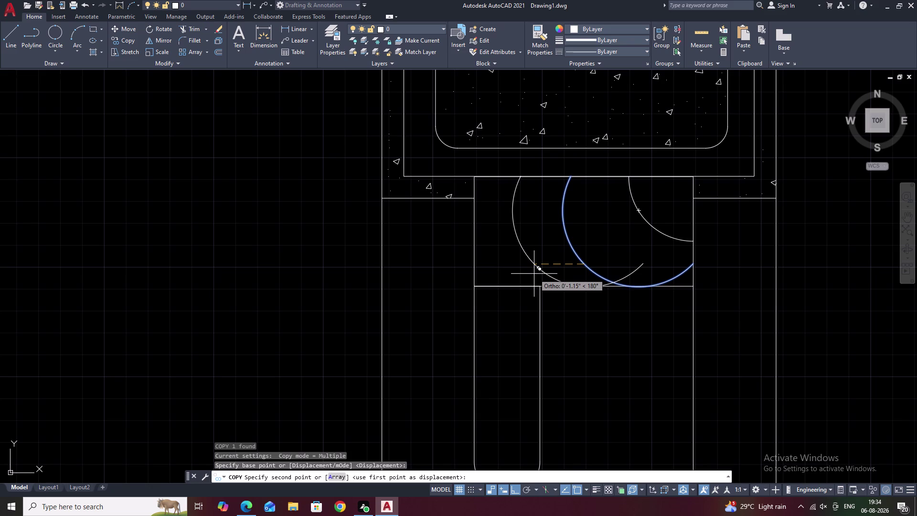
click(534, 274)
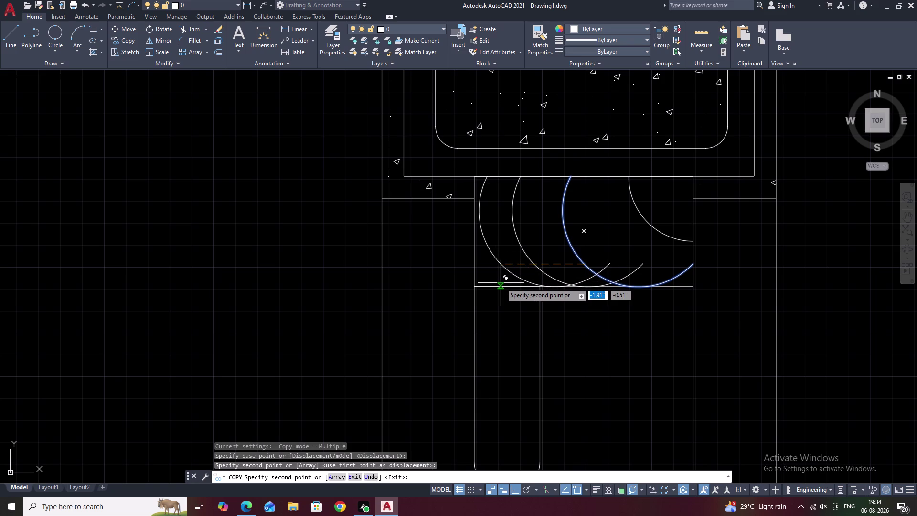
click(495, 286)
key(Escape)
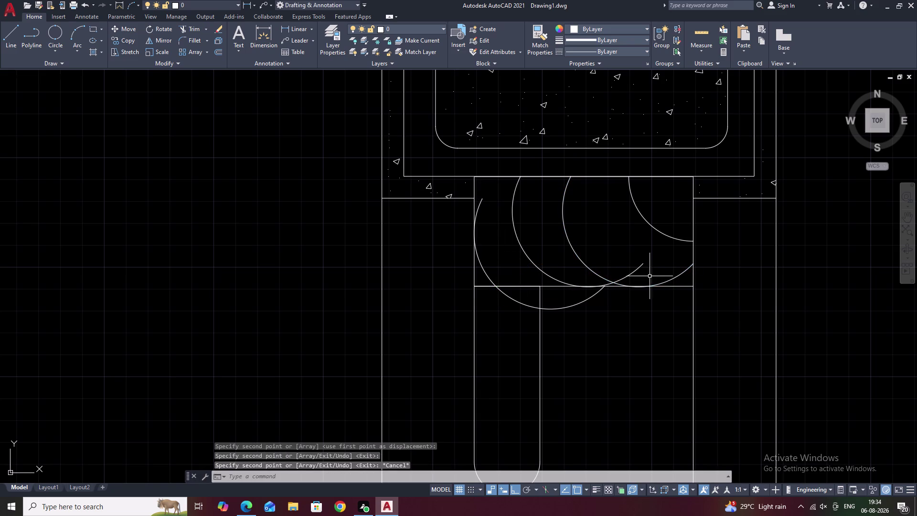
key(ctrl+z)
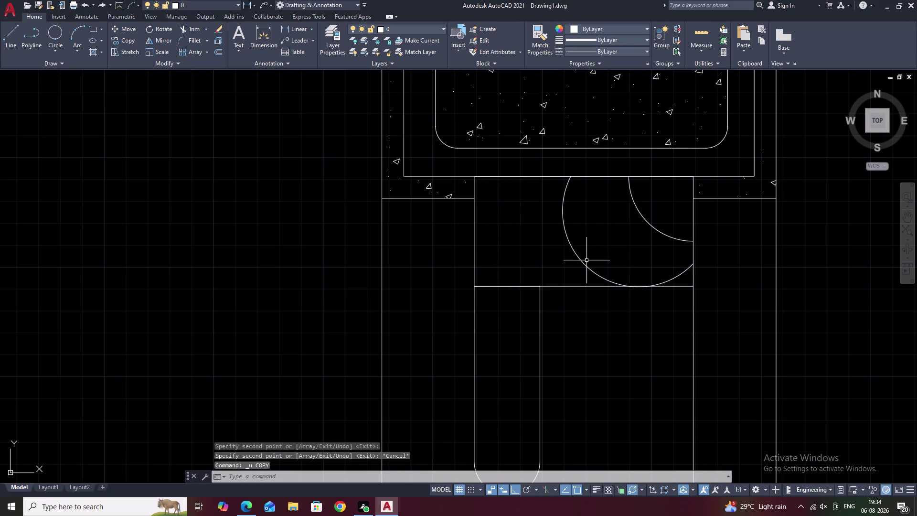
click(585, 264)
text(E)
key(space)
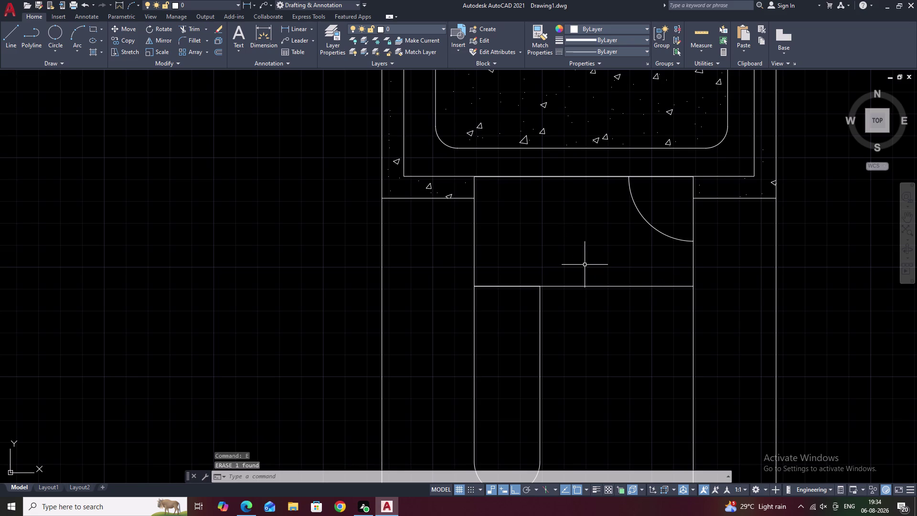
Copy the quarter arc to a position further left.
text(CO)
key(space)
click(651, 226)
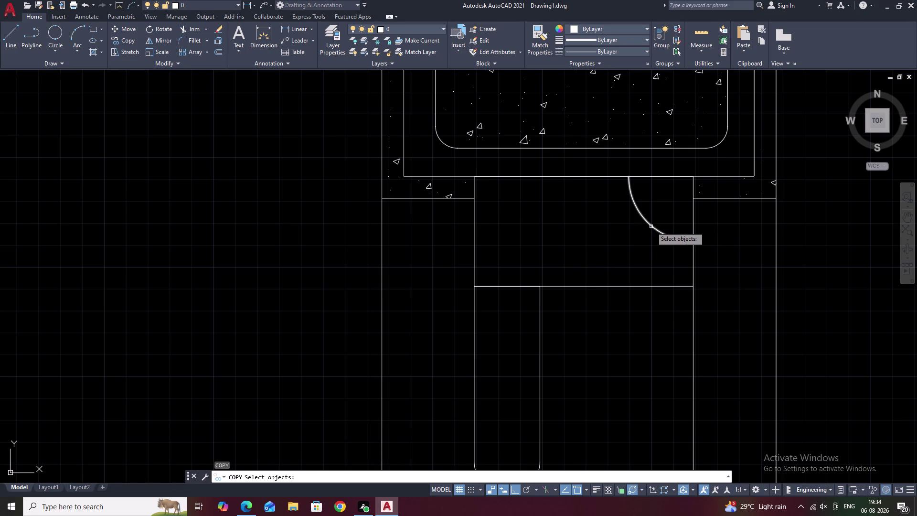
right_click(650, 224)
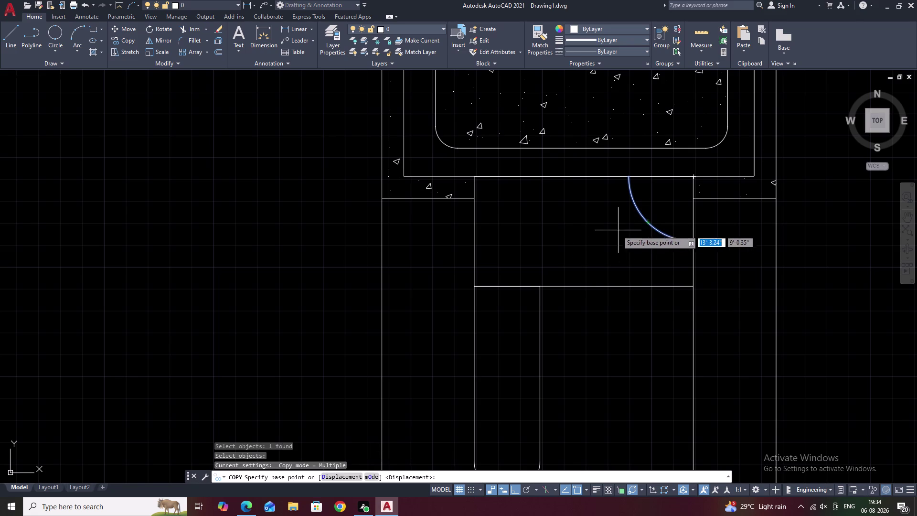
click(647, 222)
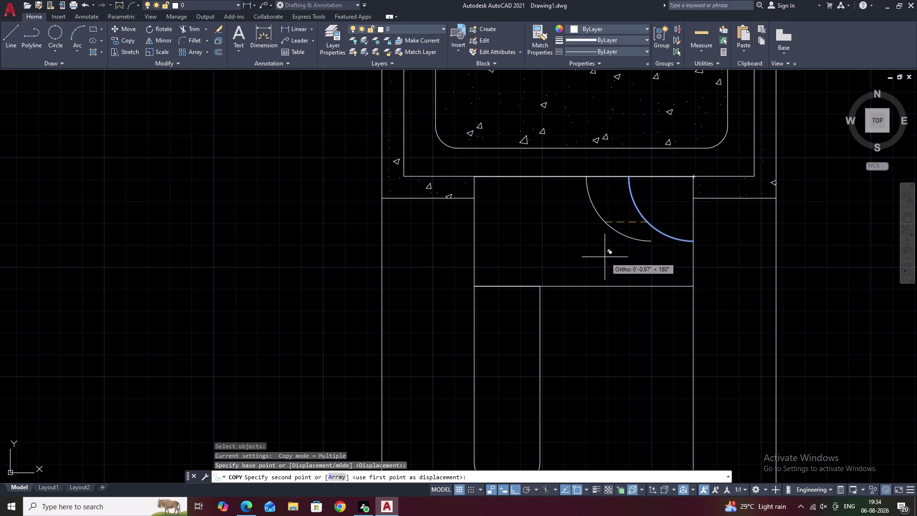
click(605, 257)
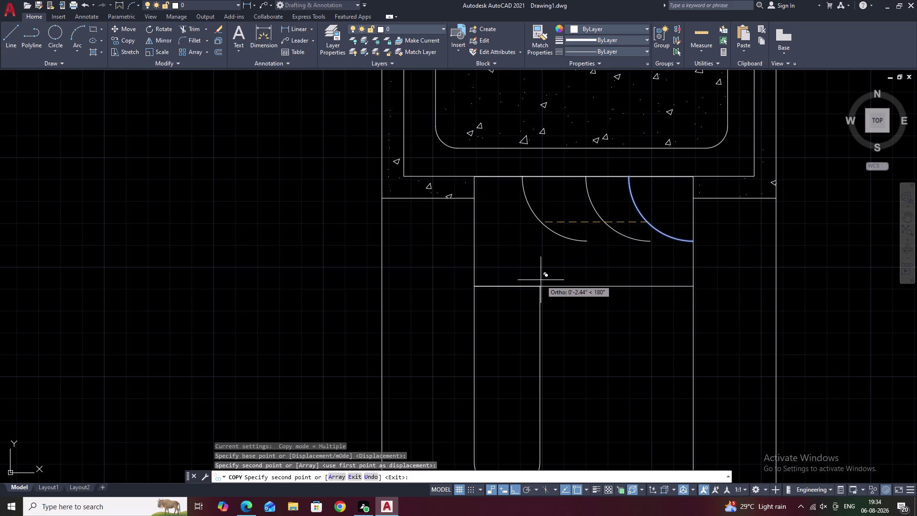
key(Escape)
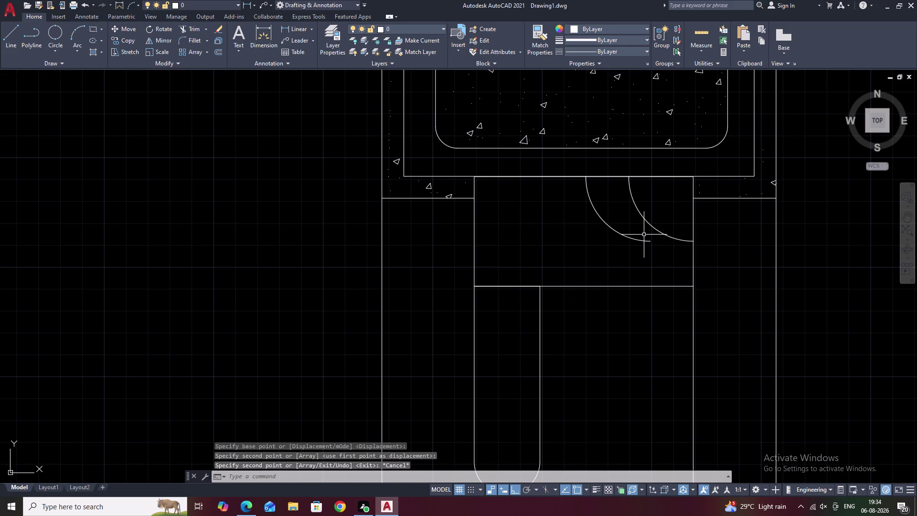
Cancel an Extend attempt, erase the copied arc, and centre a new circle on the arc.
text(EX)
key(space)
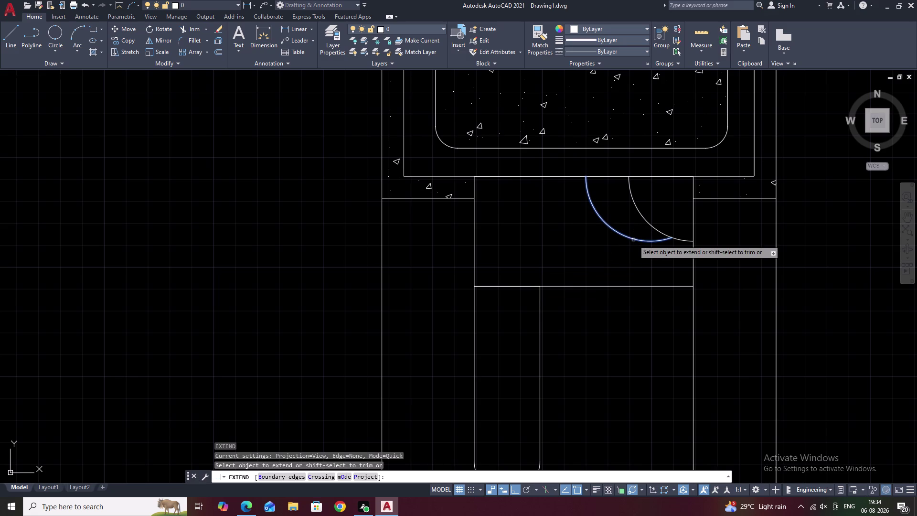
key(Escape)
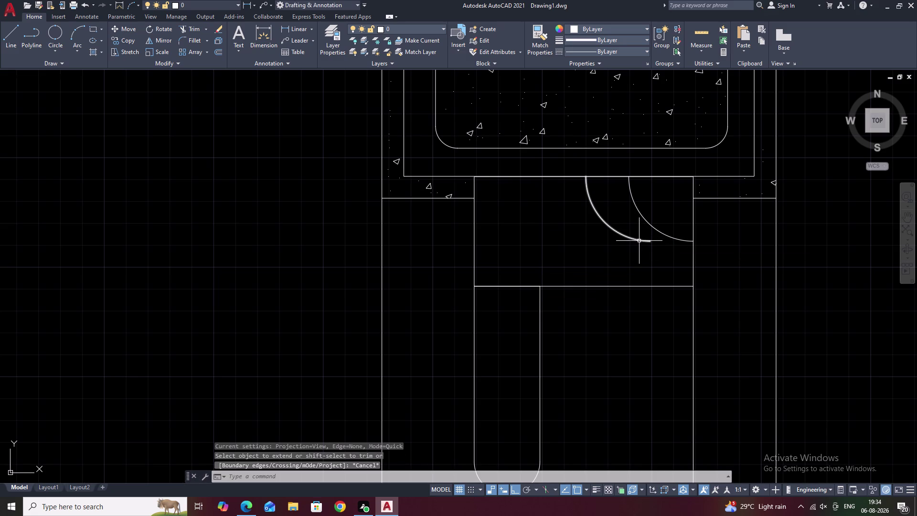
click(635, 236)
click(630, 239)
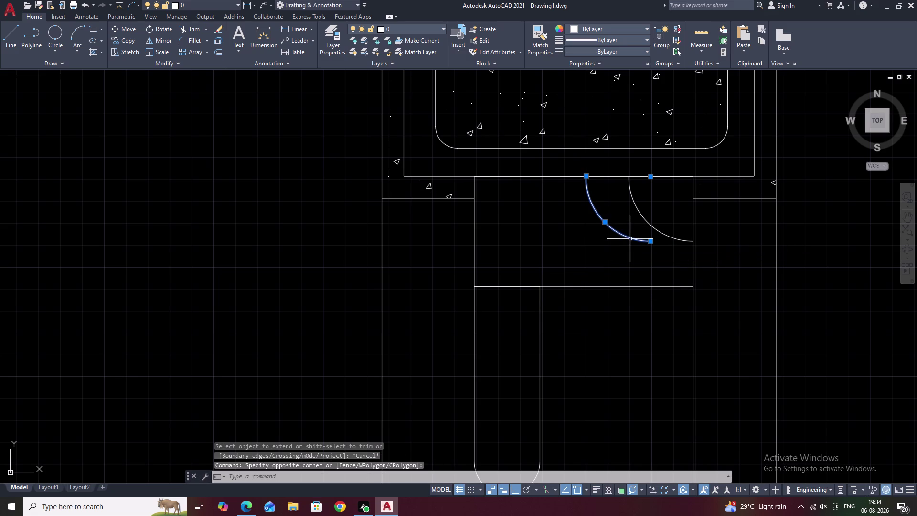
text(E)
key(space)
text(C)
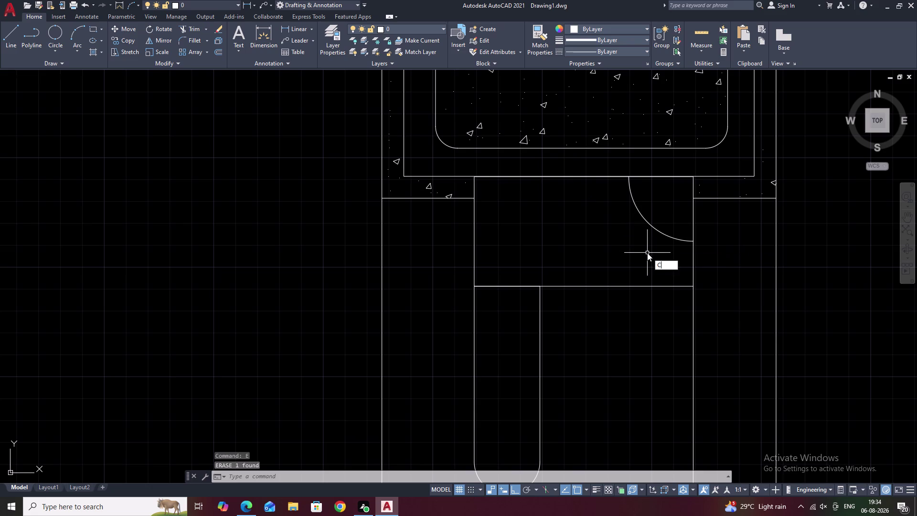
key(space)
click(648, 225)
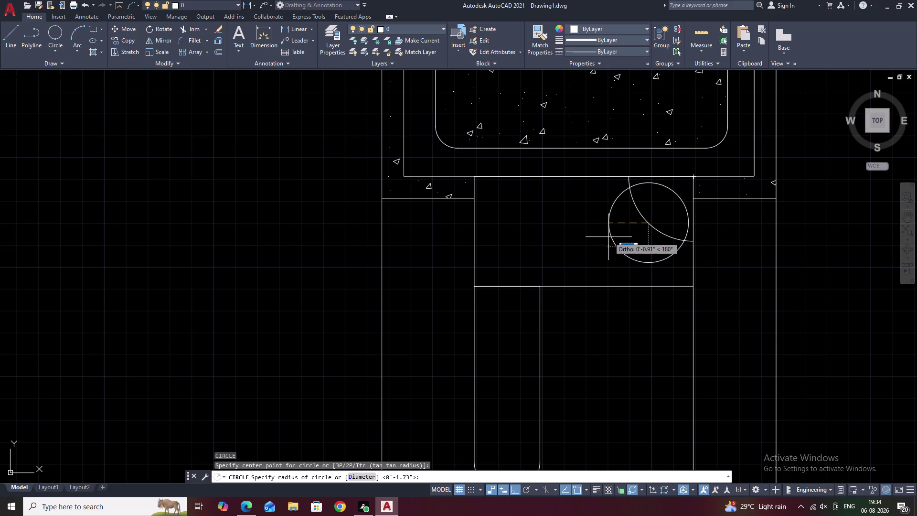
key(Escape)
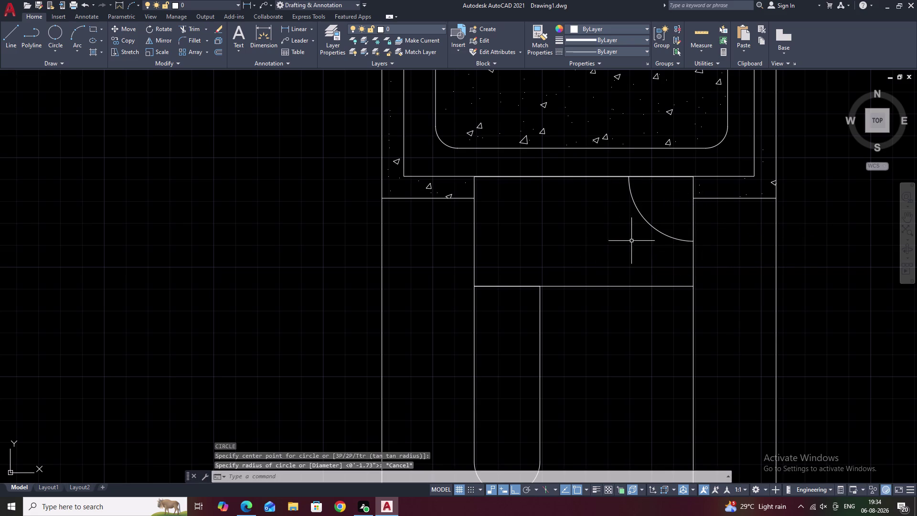
key(space)
key(space)
click(692, 177)
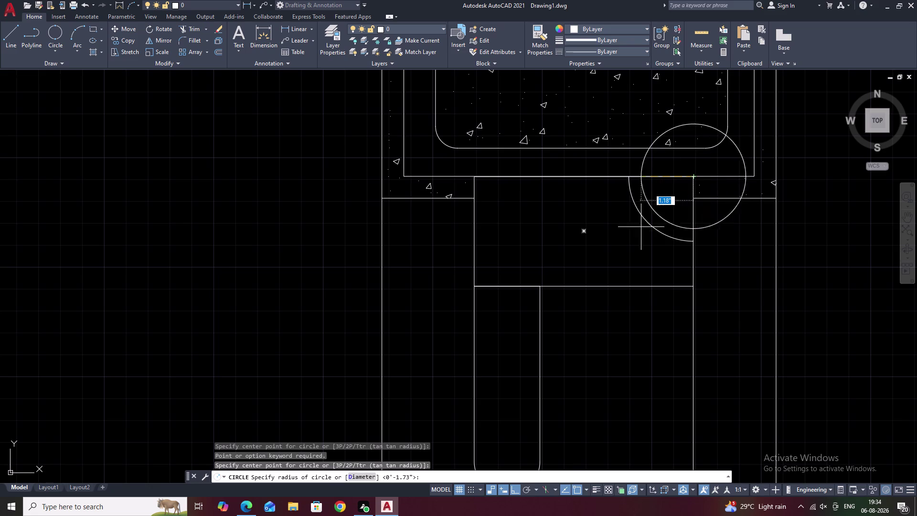
click(584, 281)
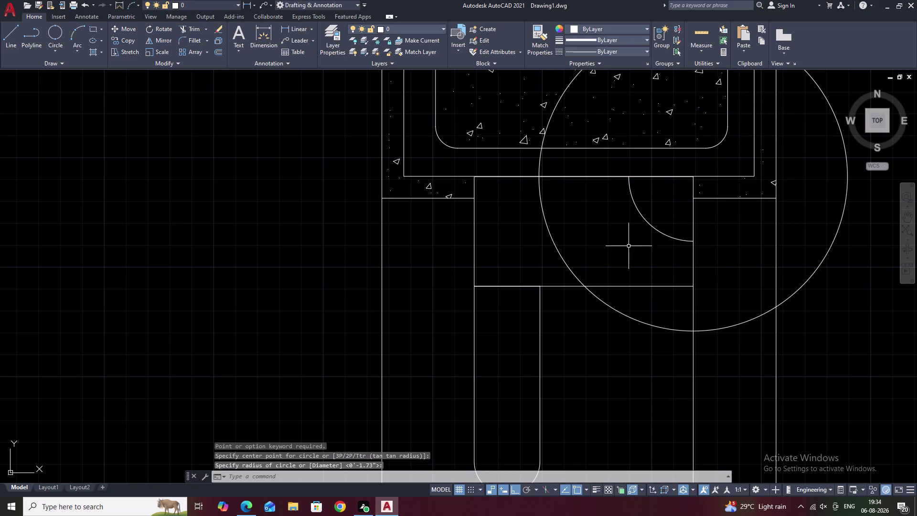
key(ctrl+z)
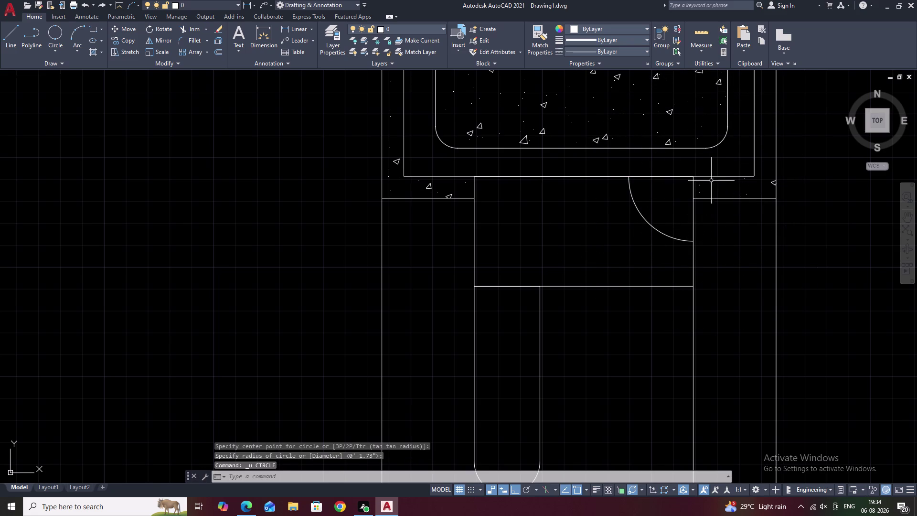
key(space)
key(space)
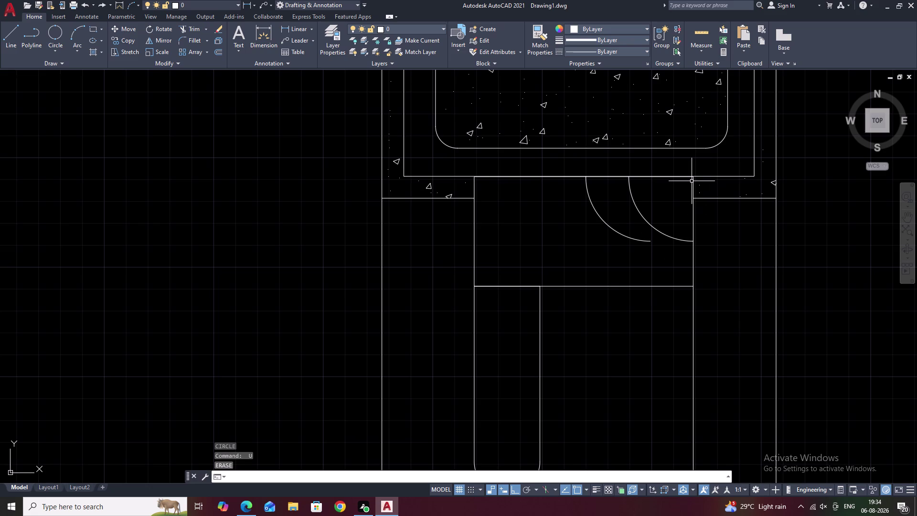
key(ctrl+z)
key(ctrl+z)
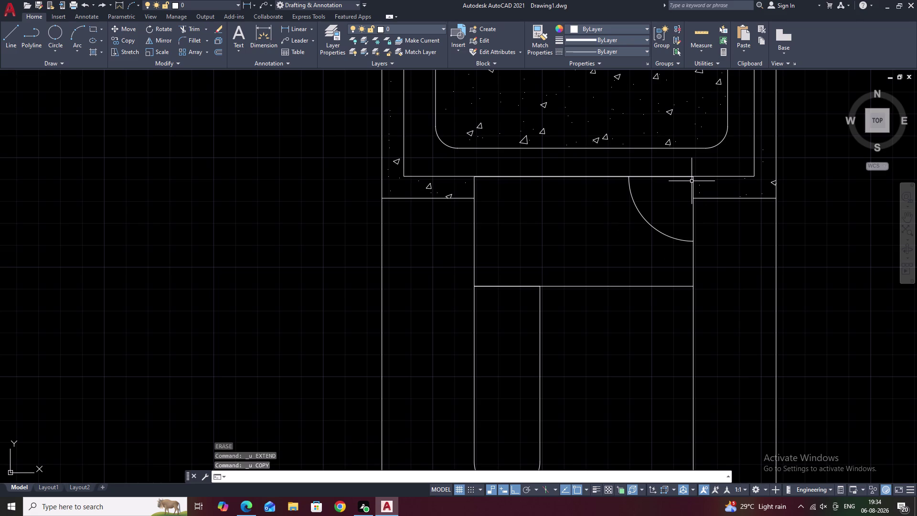
key(Escape)
text(C)
key(space)
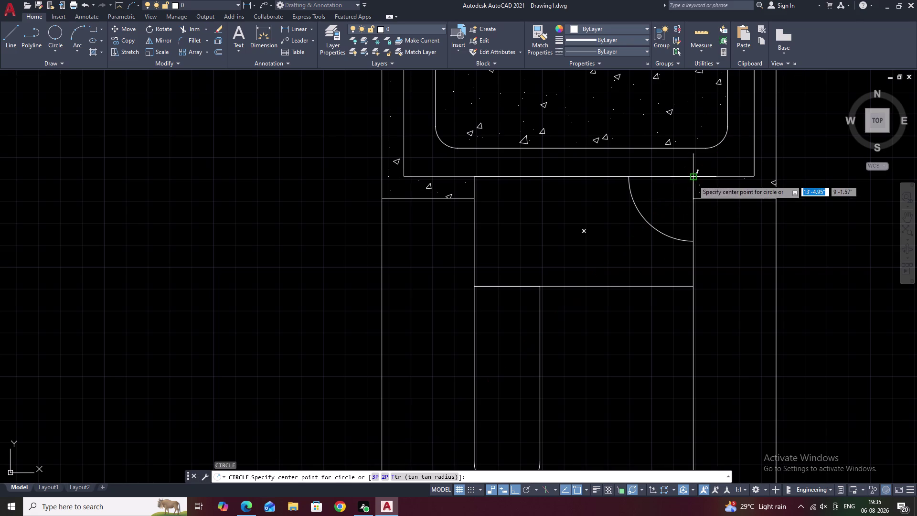
click(693, 180)
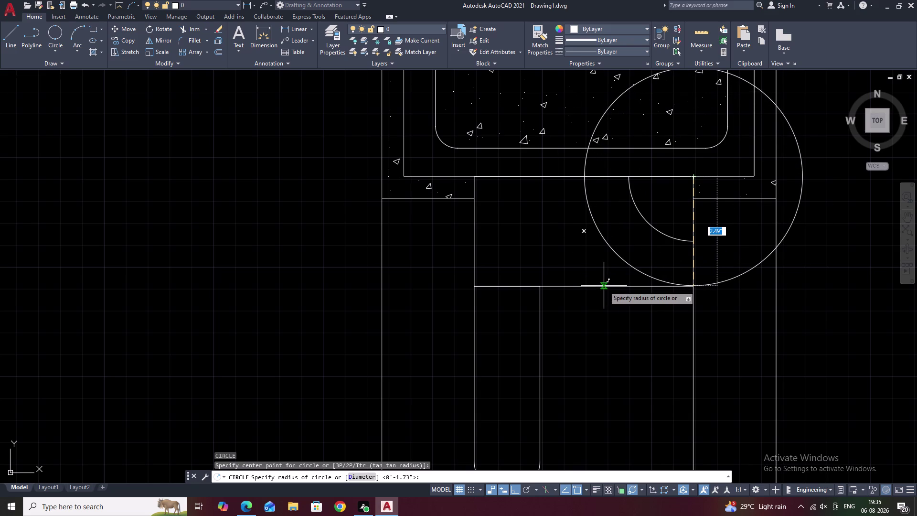
click(603, 286)
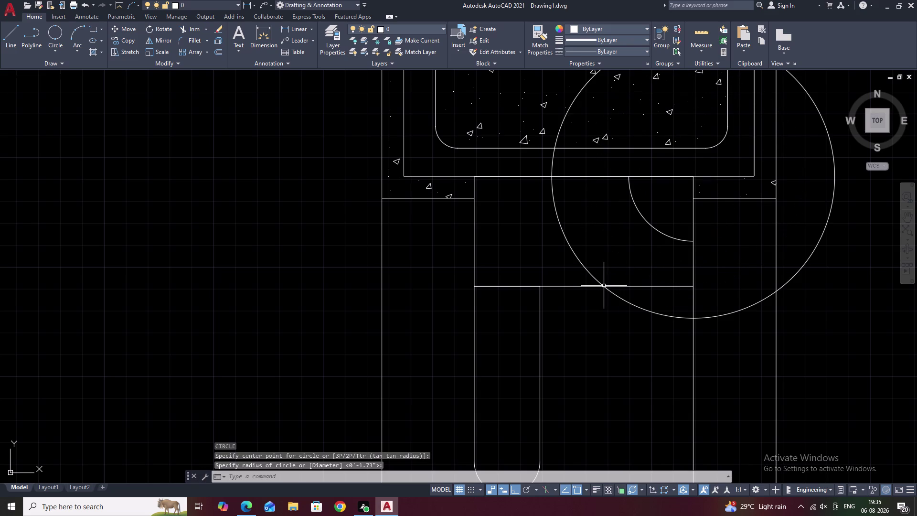
double_click(801, 265)
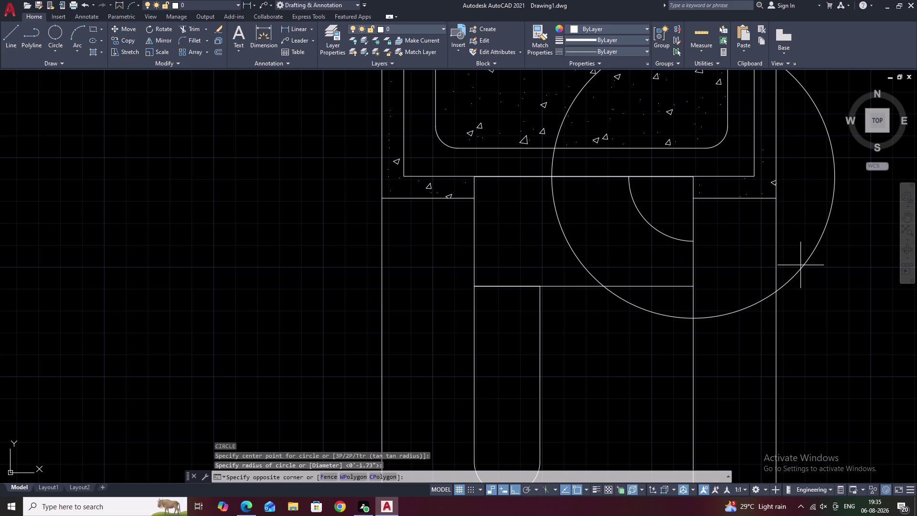
click(800, 270)
text(M)
key(space)
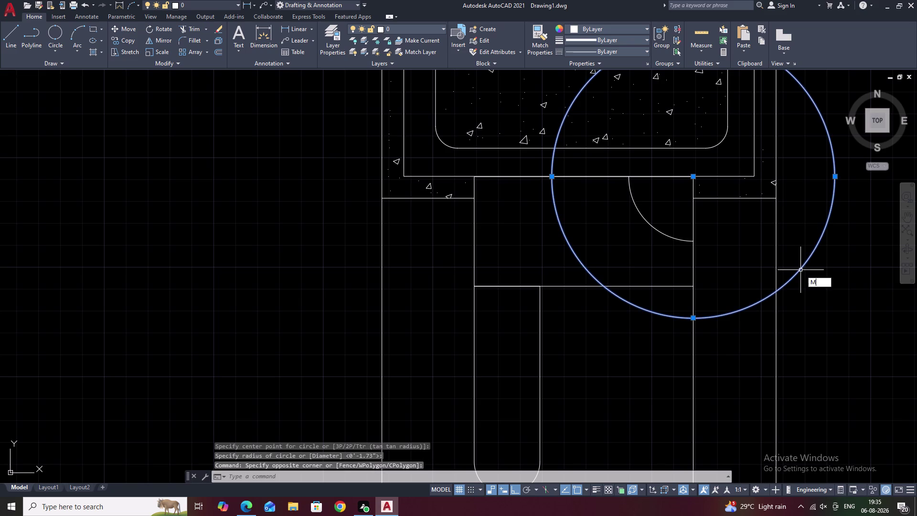
click(594, 280)
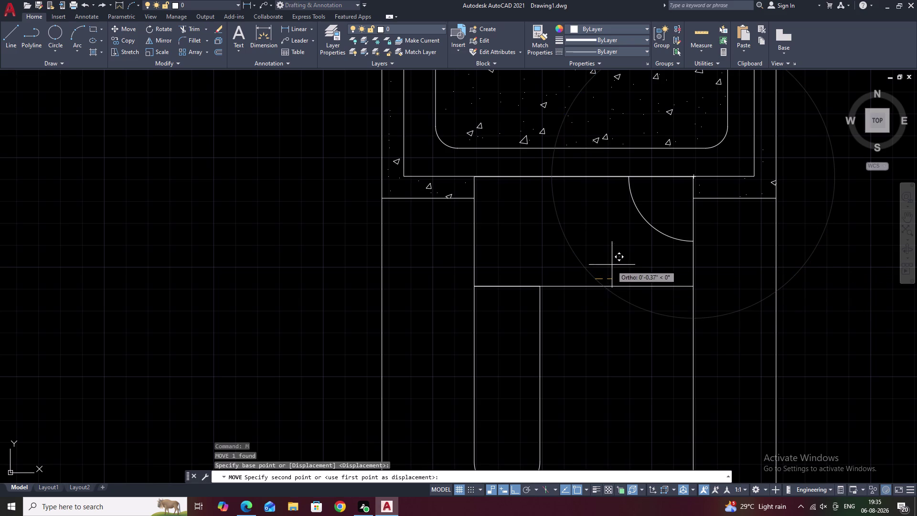
key(Escape)
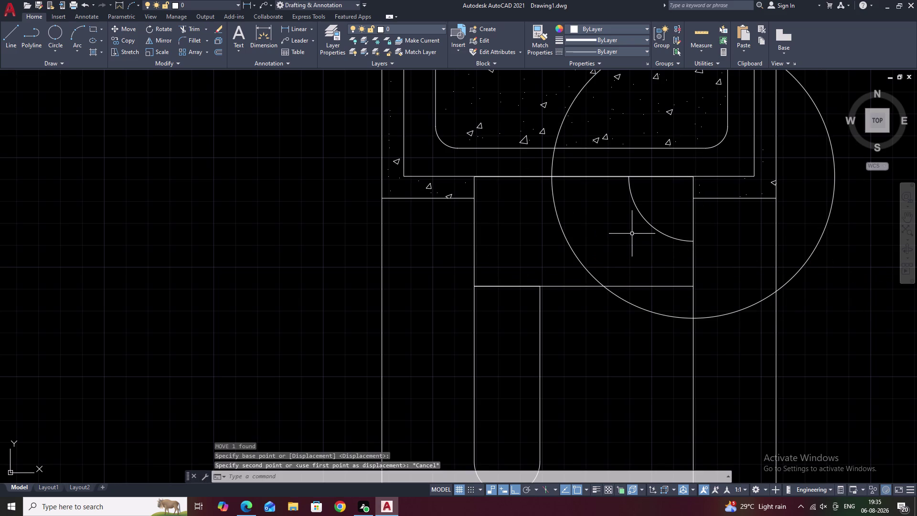
click(584, 263)
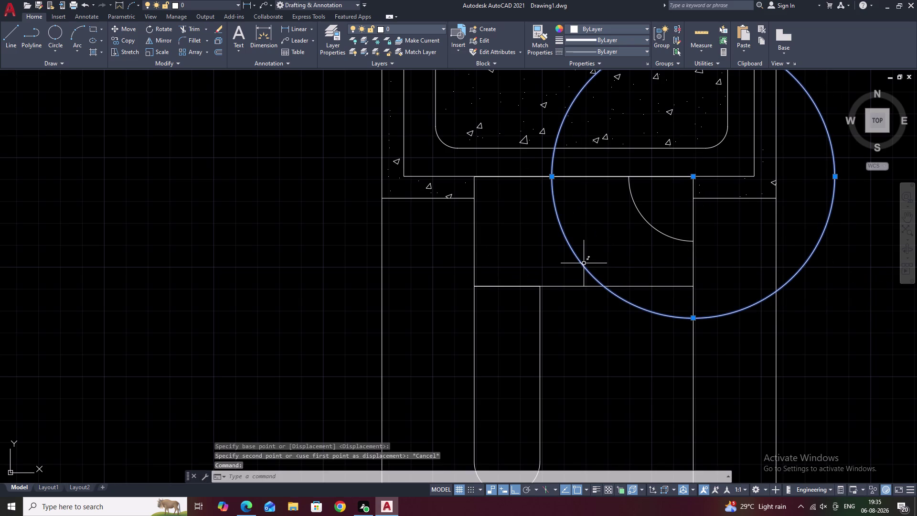
text(E)
key(space)
key(Escape)
key(Escape)
key(Escape)
key(Escape)
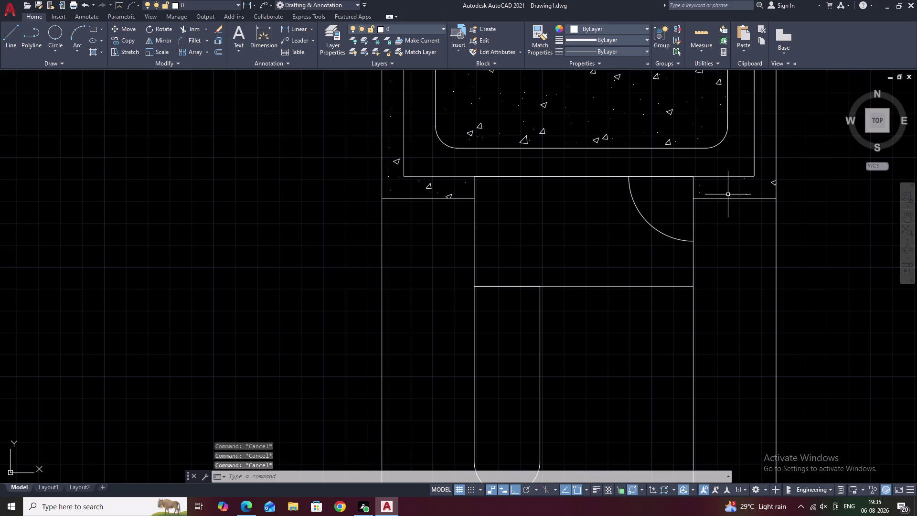
key(Escape)
key(super+space)
text(C)
key(space)
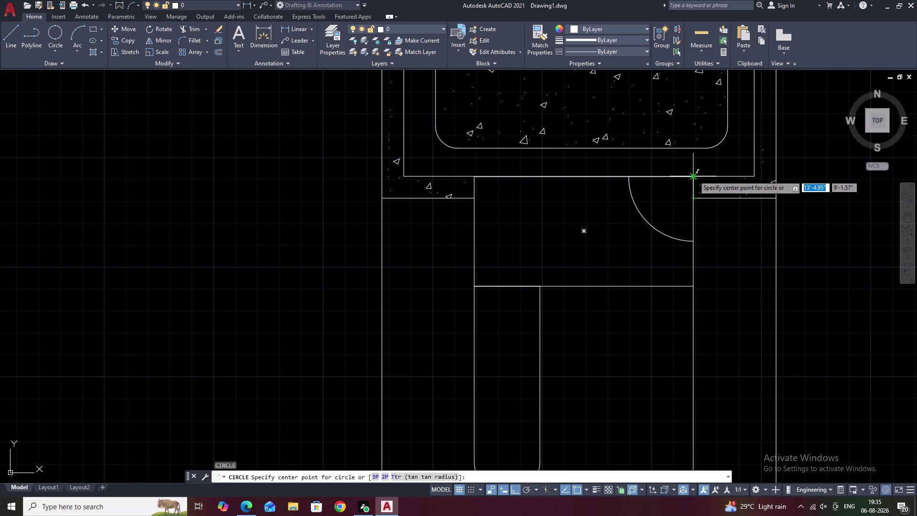
Draw a circle centred on the top-right corner, then erase it.
key(Escape)
text(C)
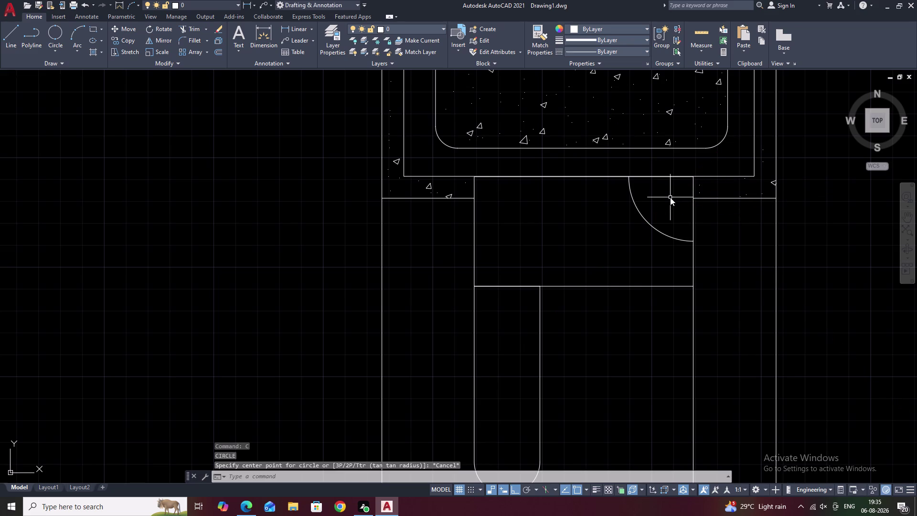
key(space)
click(693, 177)
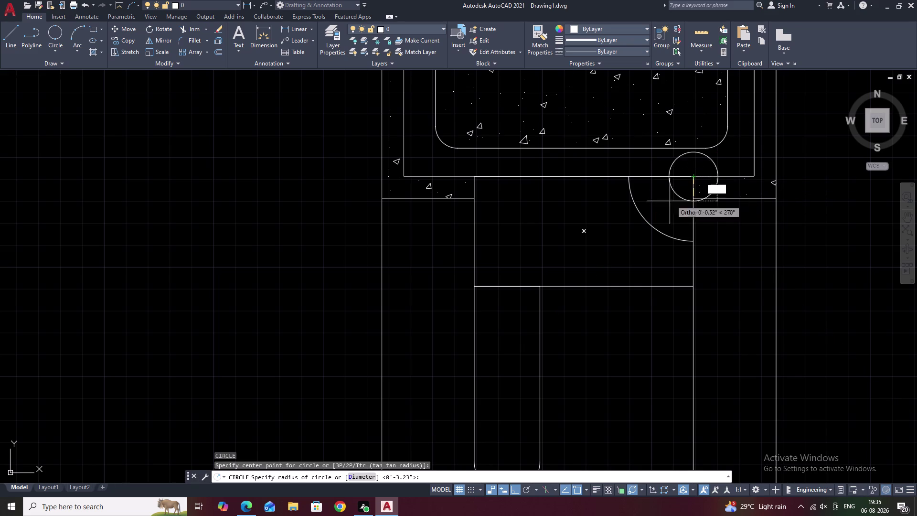
click(585, 284)
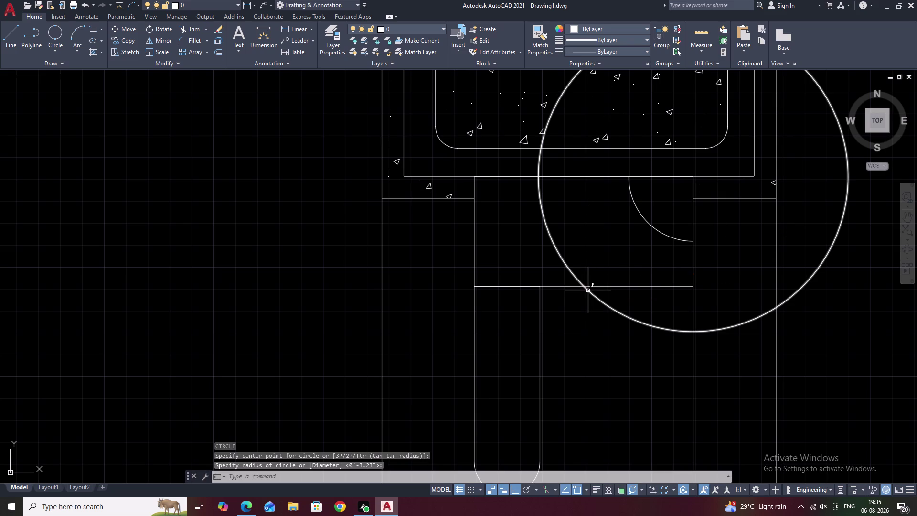
key(Escape)
click(588, 292)
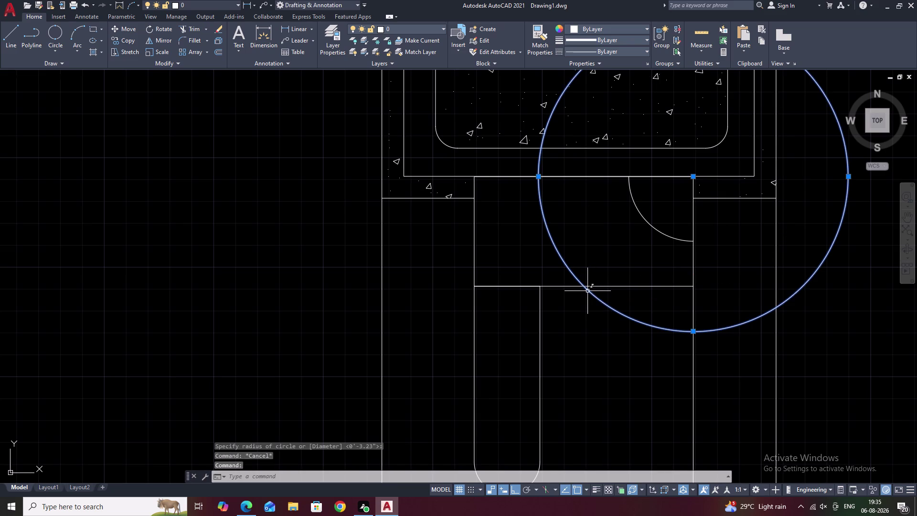
text(E)
key(space)
Start another circle at the top-right corner and cancel it.
text(C)
key(space)
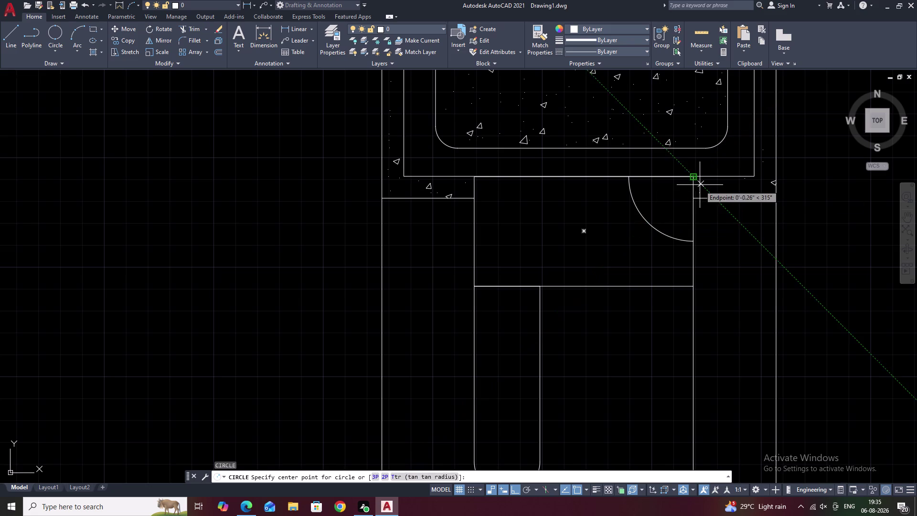
key(Escape)
key(Escape)
text(C)
key(space)
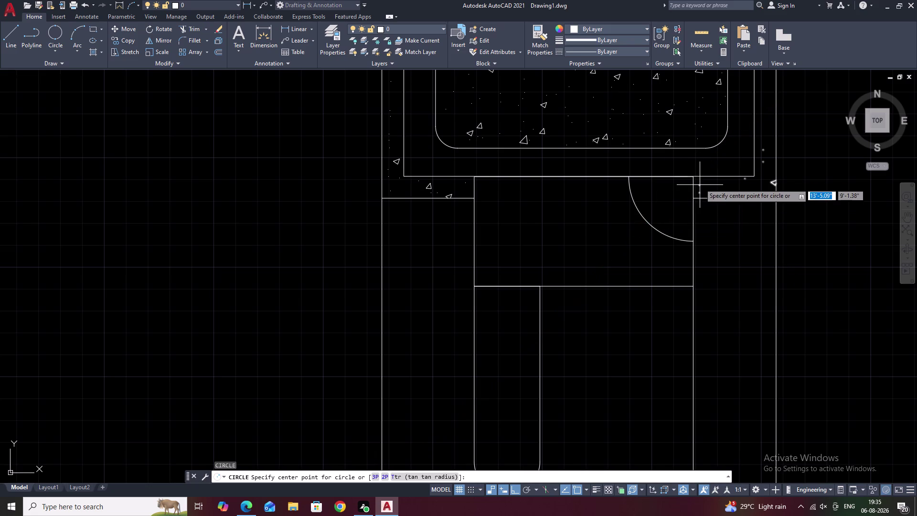
click(694, 176)
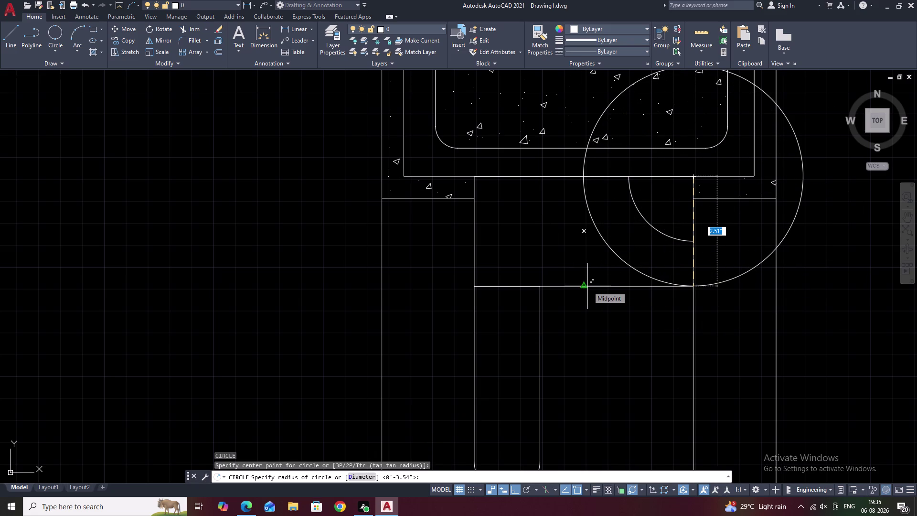
key(Escape)
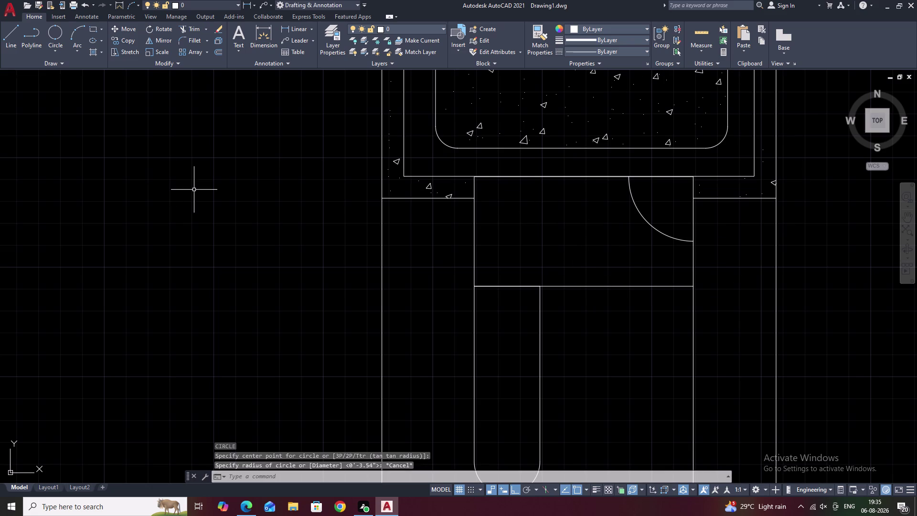
Draw a test circle of radius 2.51 in empty space.
text(C)
key(space)
click(177, 159)
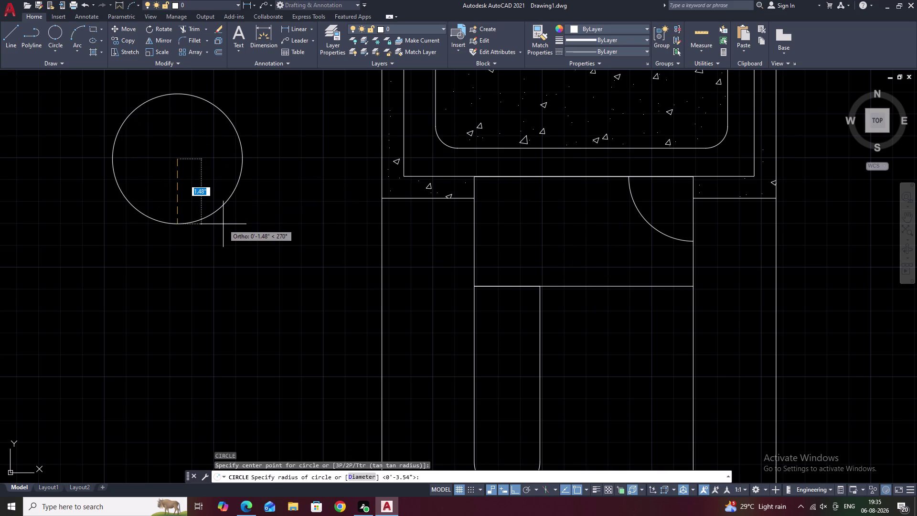
text(2.51)
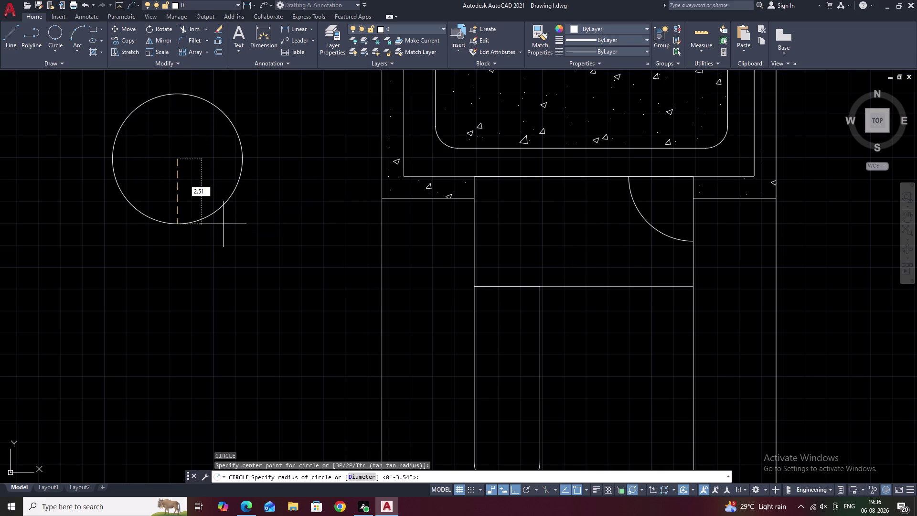
key(space)
key(Escape)
Select the test circle for rotation, then undo back until the stray circle is gone.
middle_drag(249, 108, 386, 194)
drag(363, 124, 325, 386)
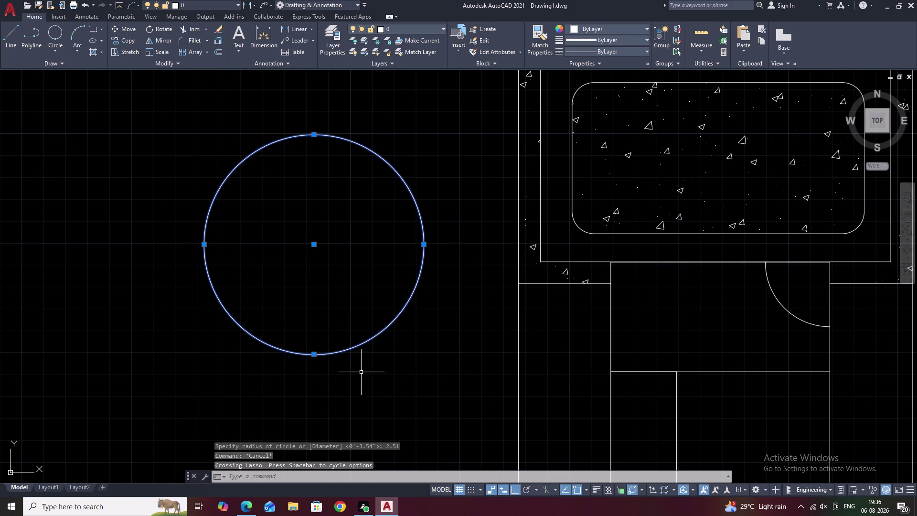
text(ROO)
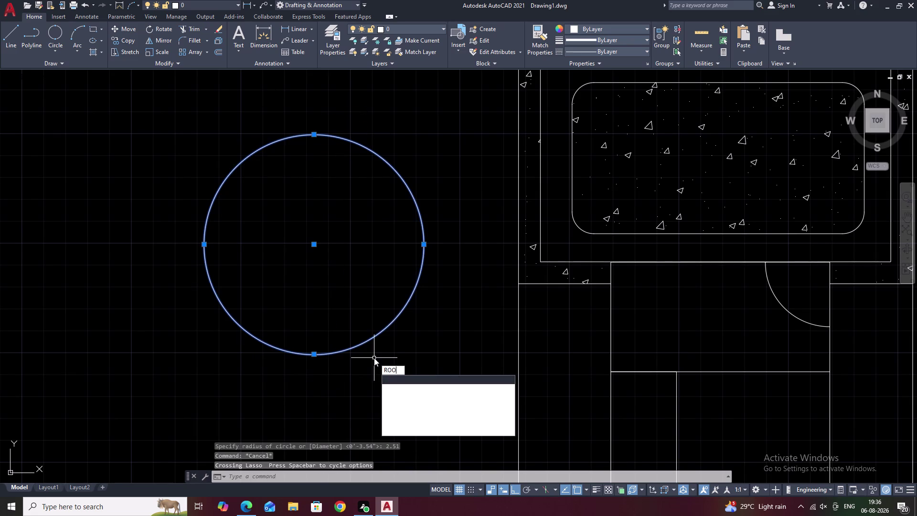
key(space)
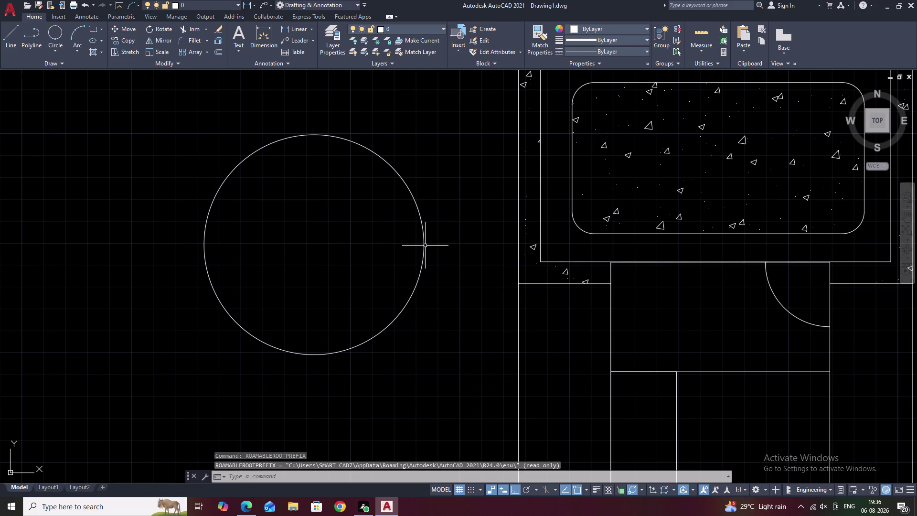
drag(248, 66, 272, 337)
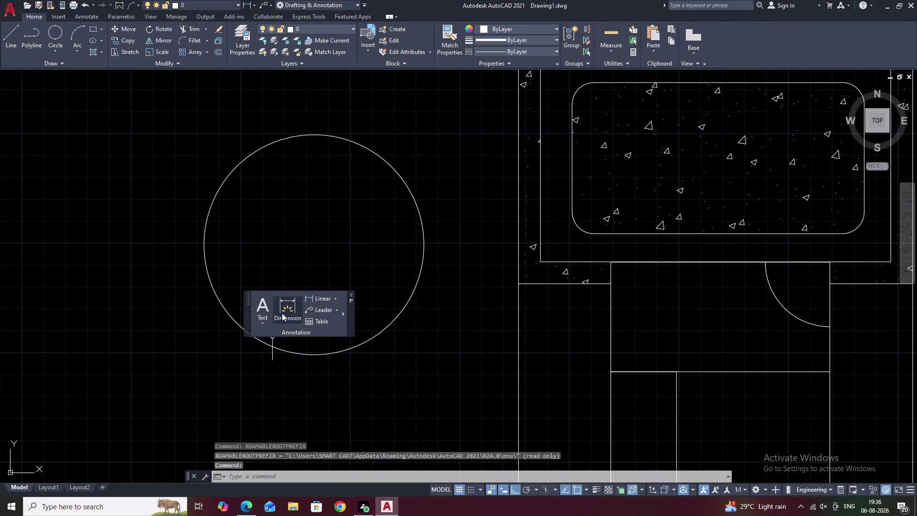
key(ctrl+z)
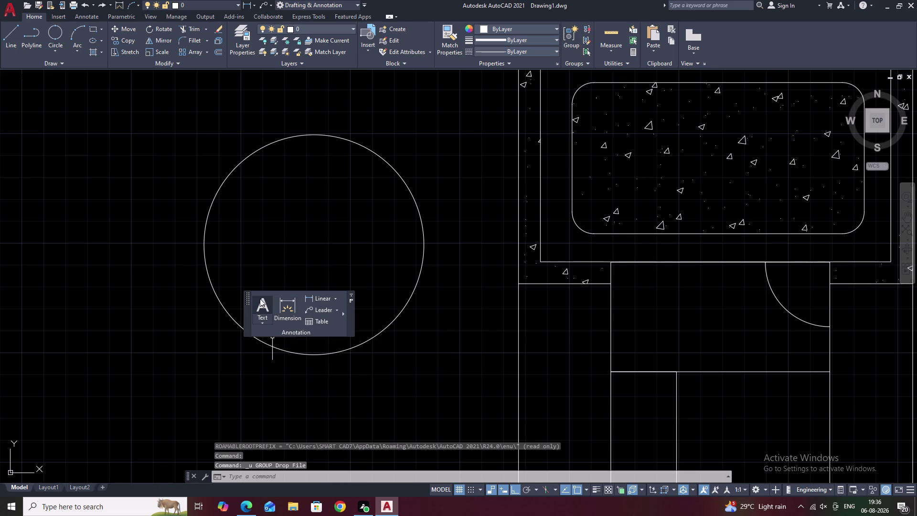
drag(256, 292, 297, 13)
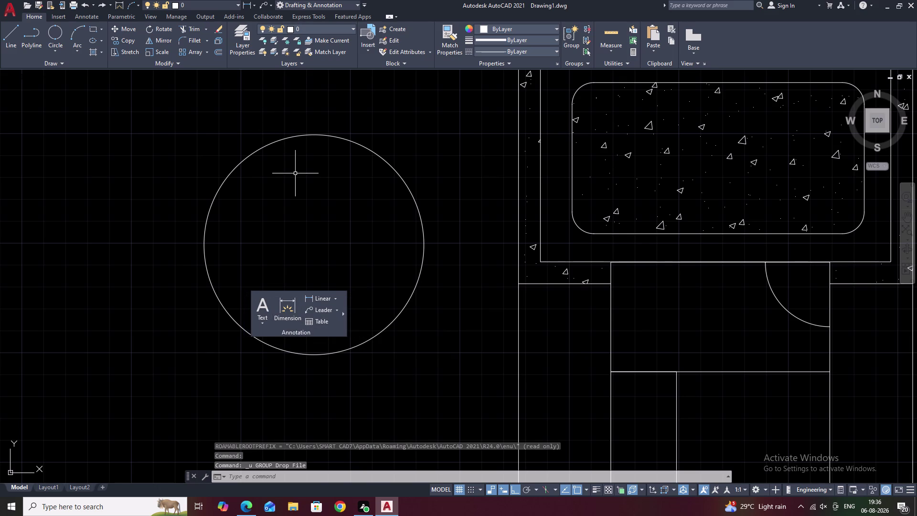
key(z)
key(ctrl+z)
key(ctrl+z)
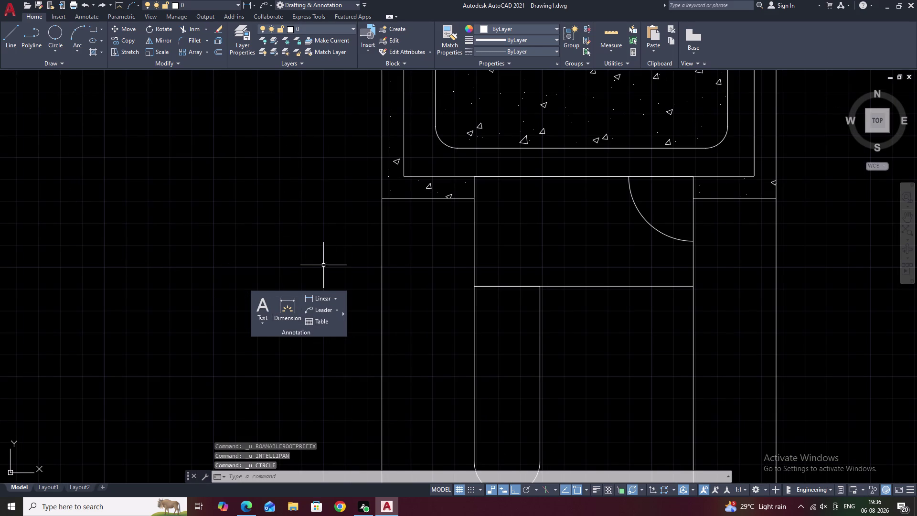
Dock the floating Annotation panel back into the Home ribbon.
scroll(down, 3)
drag(270, 299, 272, 289)
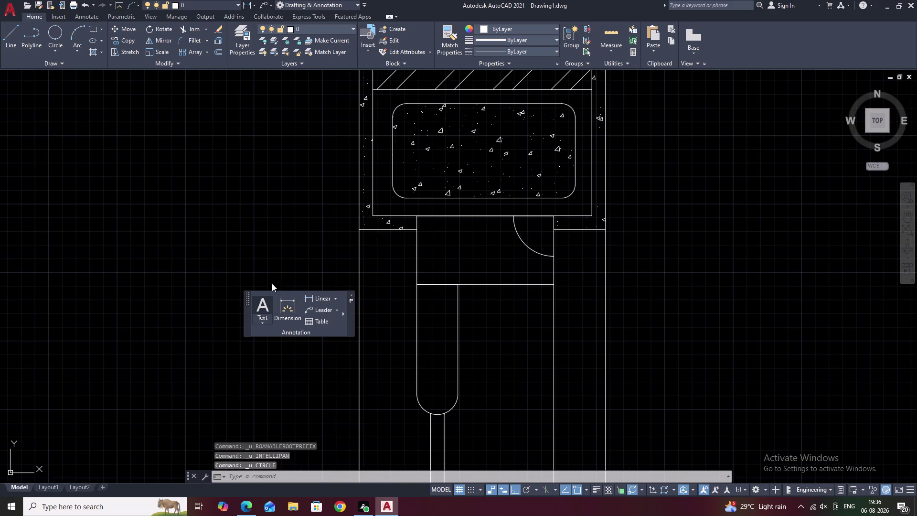
drag(271, 289, 275, 146)
drag(353, 321, 352, 319)
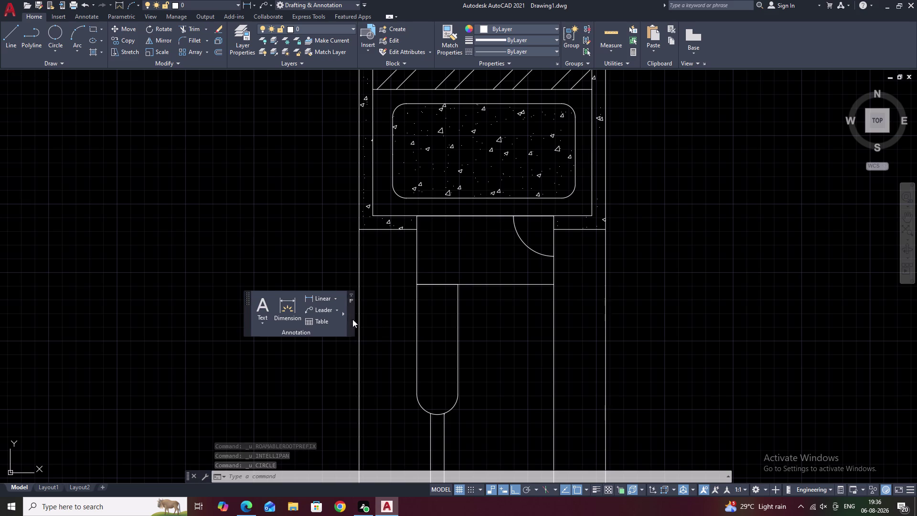
drag(353, 319, 322, 50)
click(322, 50)
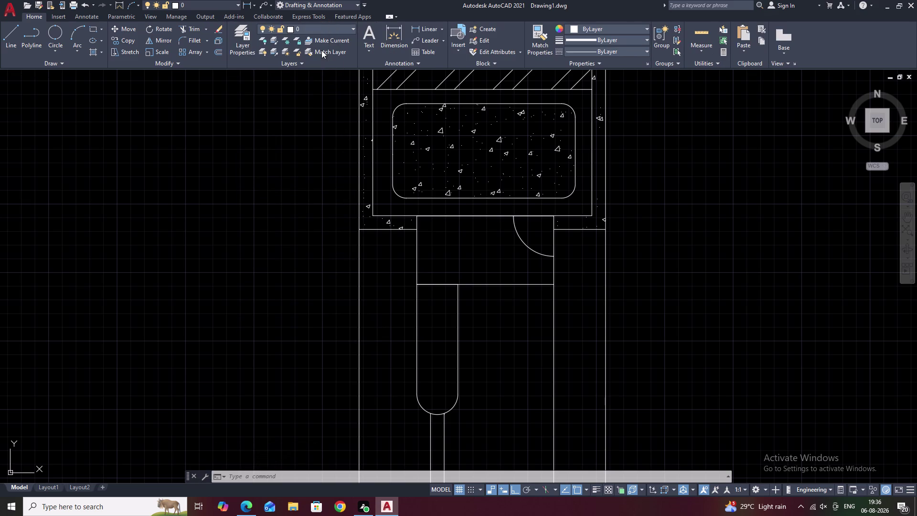
Draw a circle of radius 2.51 to the right of the door section.
scroll(down, 3)
middle_drag(459, 145, 448, 179)
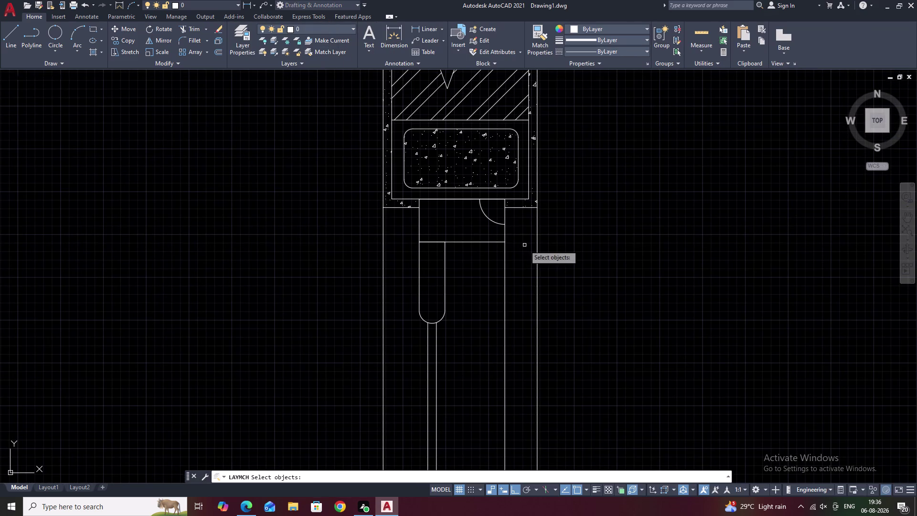
key(Escape)
text(C)
key(space)
click(676, 222)
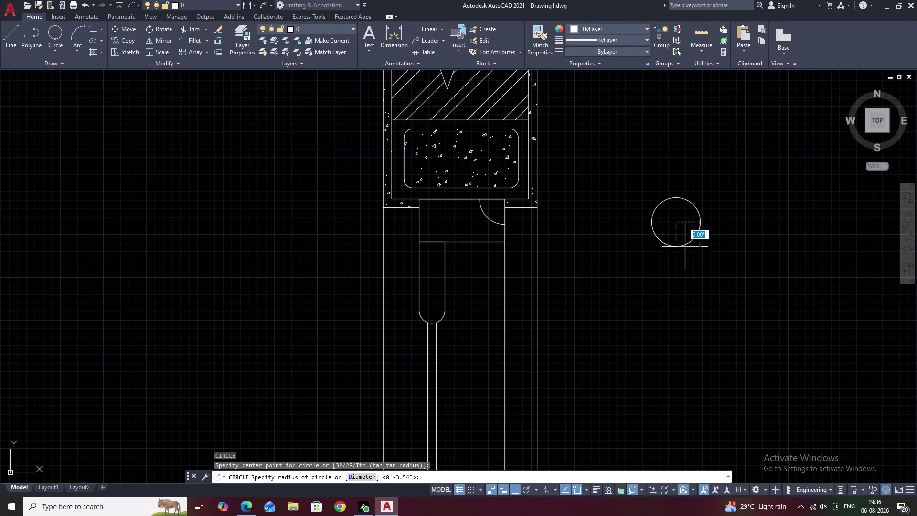
text(2.51)
key(space)
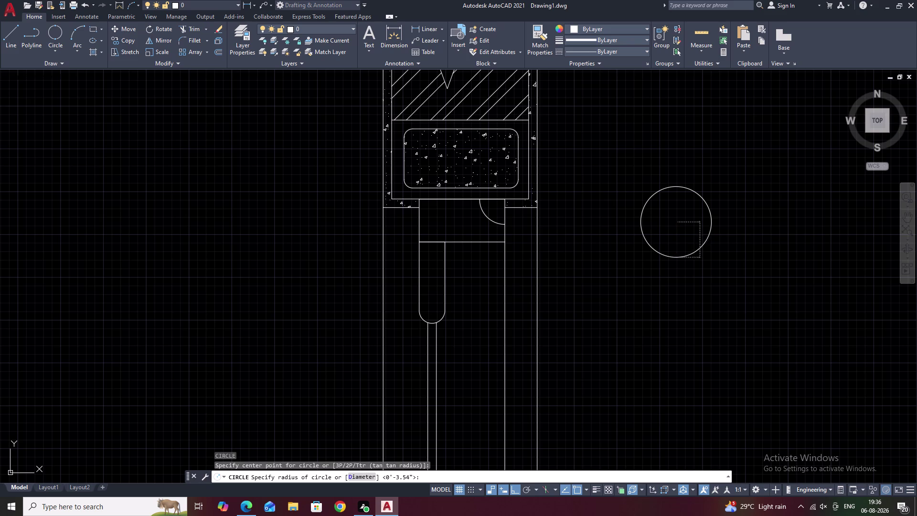
key(Escape)
Rotate the new circle 180° about a picked base point.
drag(726, 163, 703, 337)
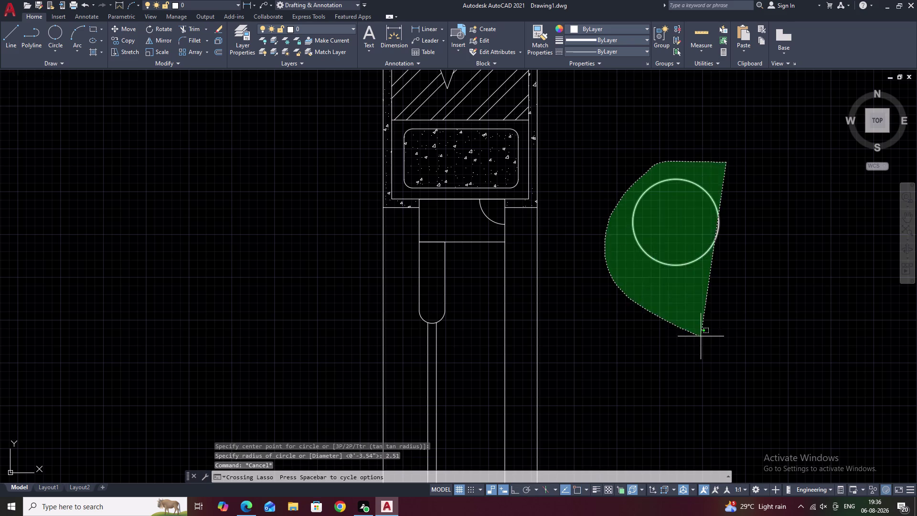
drag(703, 337, 704, 338)
text(RO)
key(space)
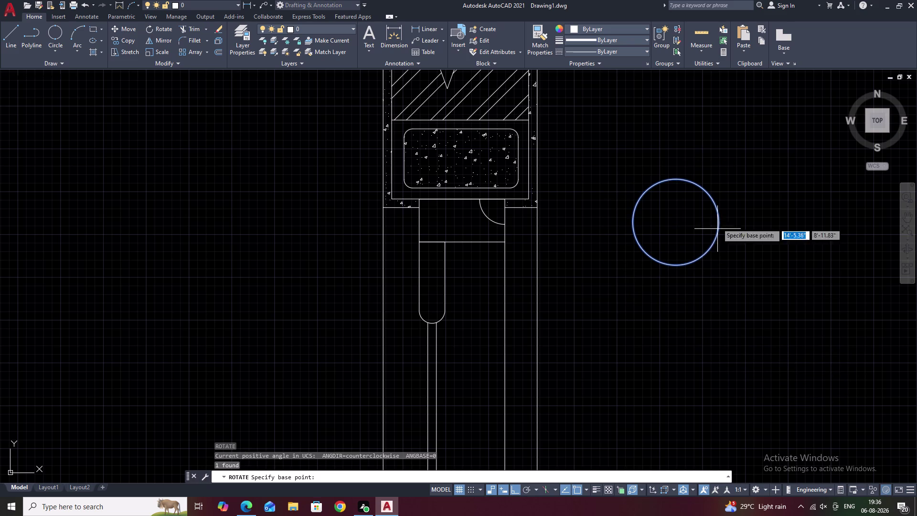
click(680, 178)
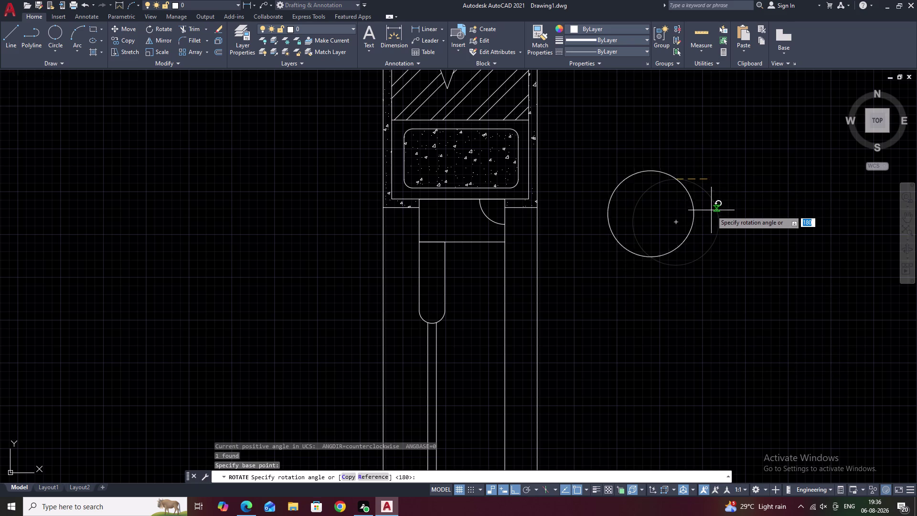
click(715, 222)
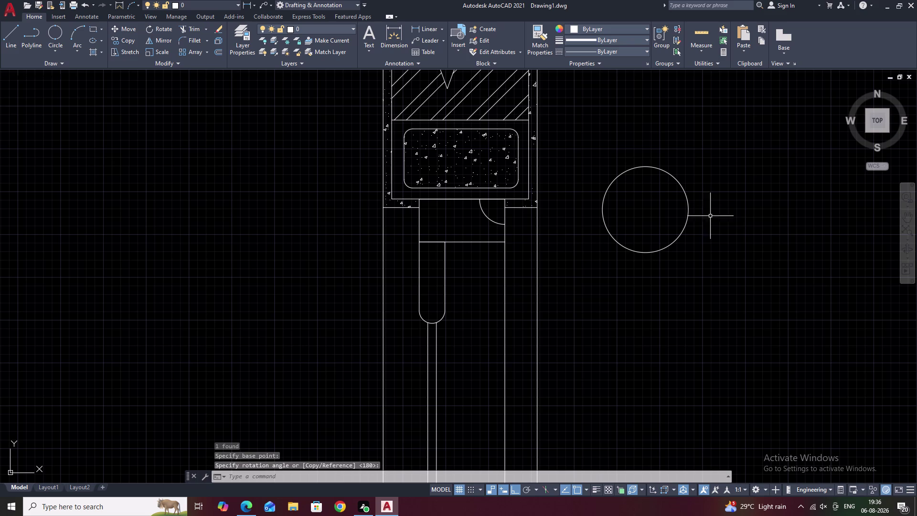
key(Escape)
drag(673, 148, 638, 290)
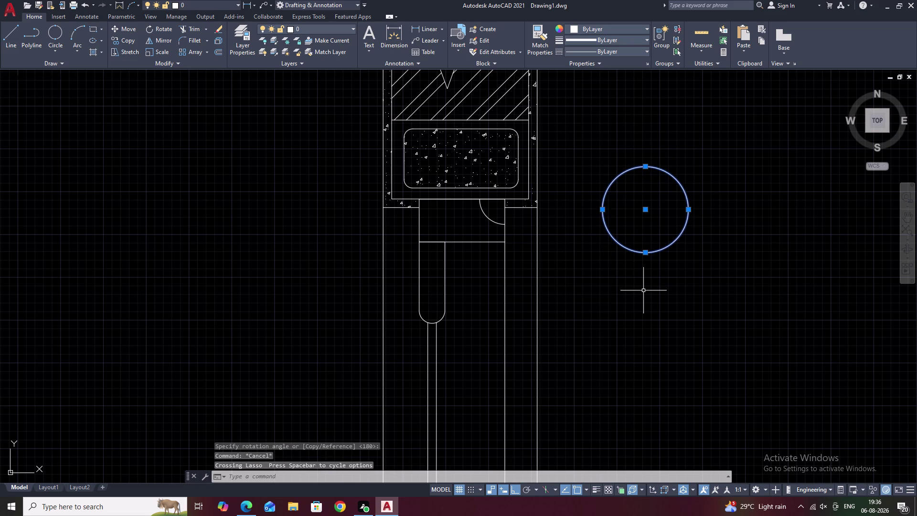
text(M)
key(space)
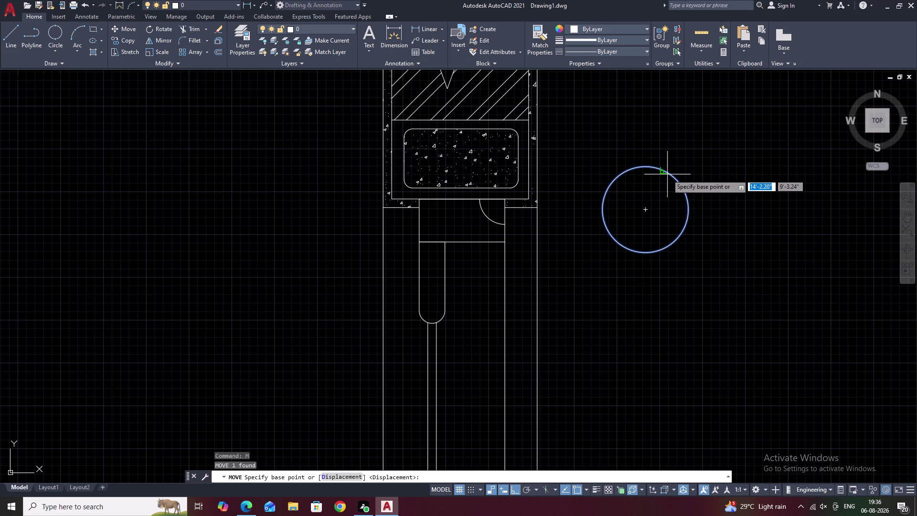
click(667, 175)
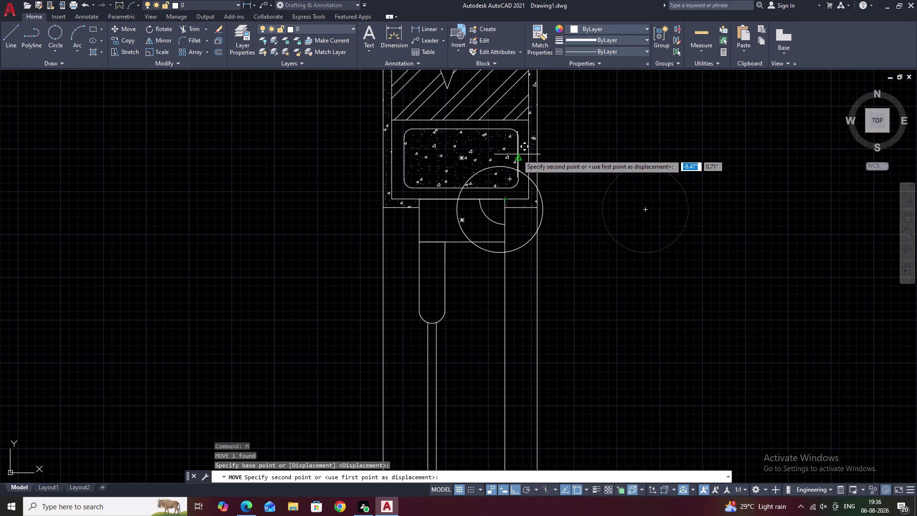
key(F8)
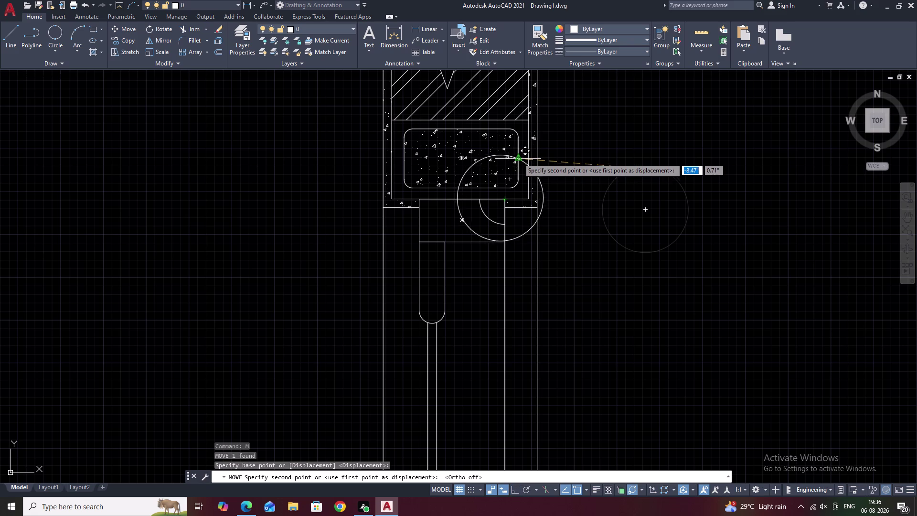
scroll(up, 3)
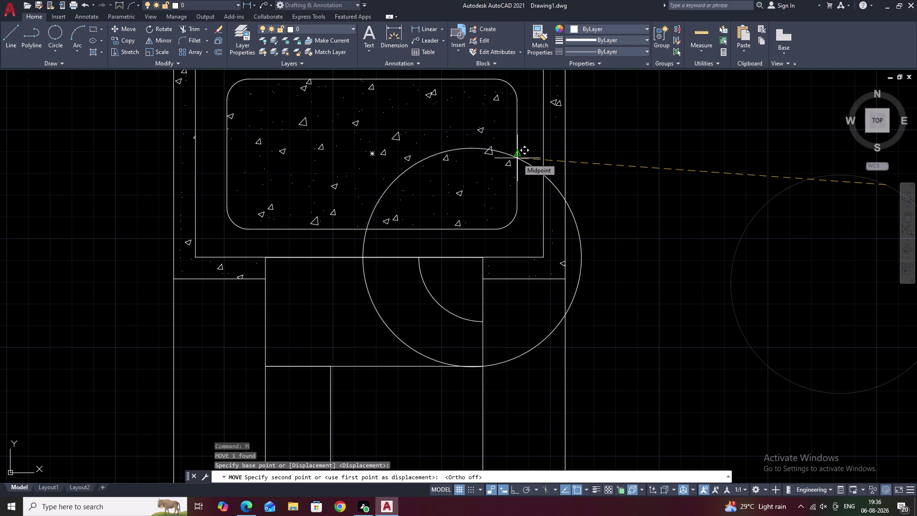
click(518, 158)
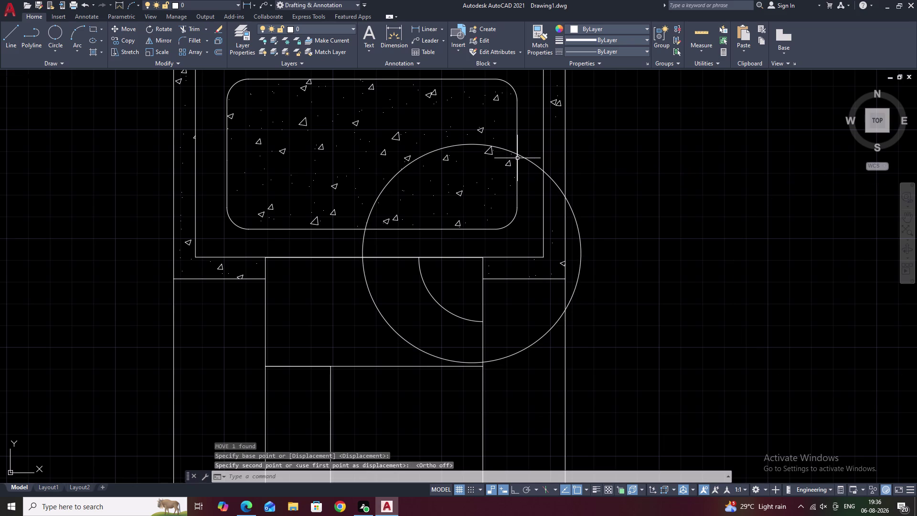
click(516, 354)
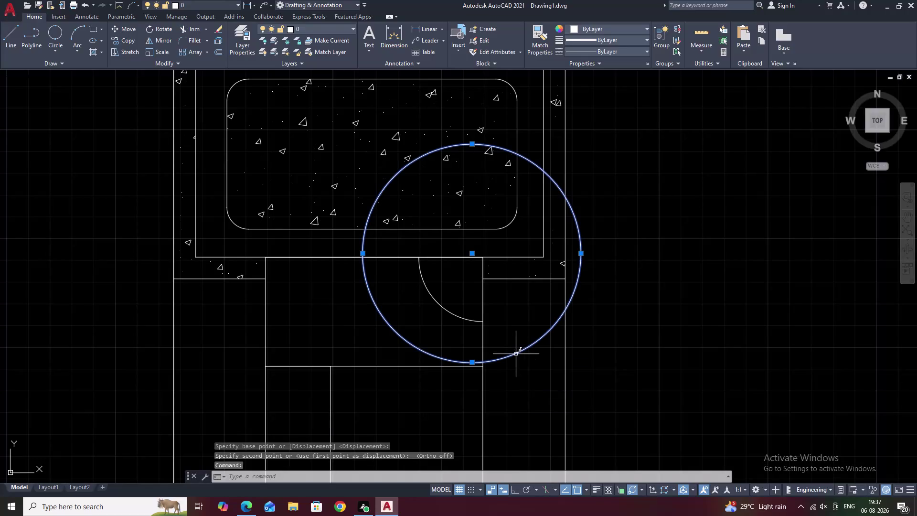
text(M)
key(space)
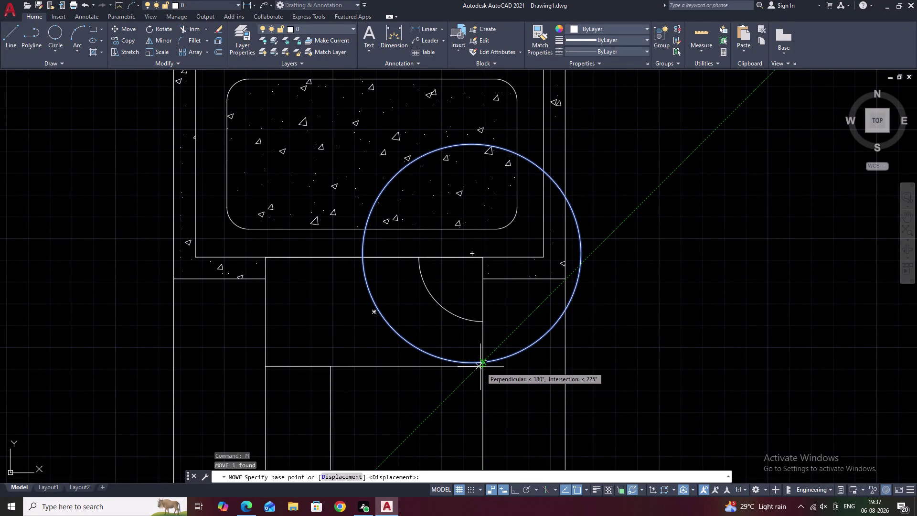
click(492, 361)
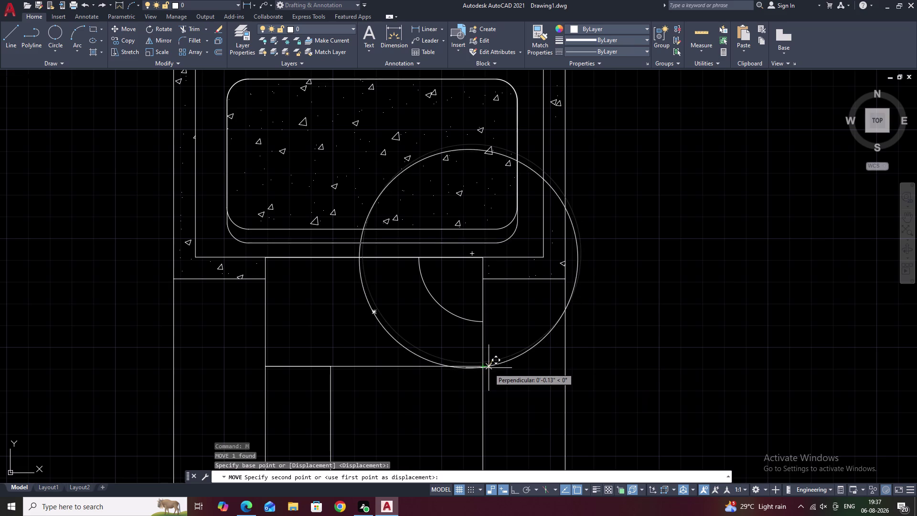
key(Escape)
click(537, 343)
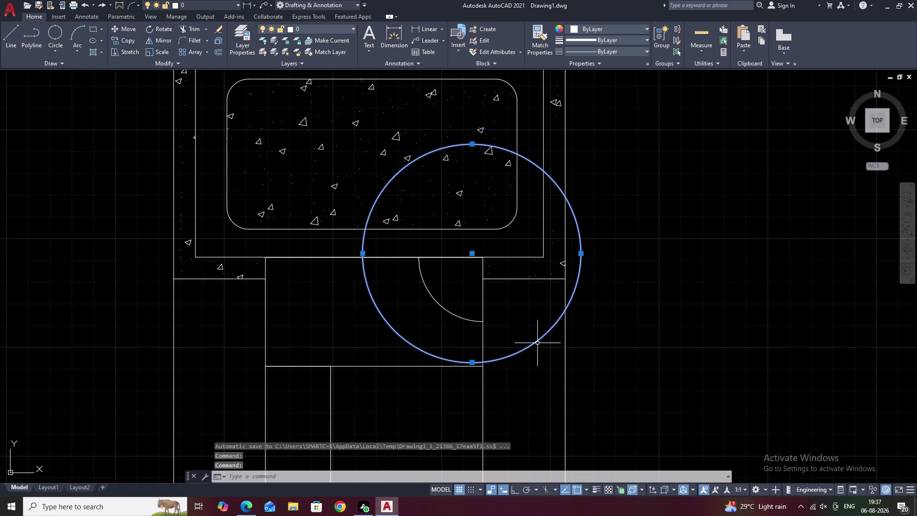
key(ctrl+z)
key(ctrl+z)
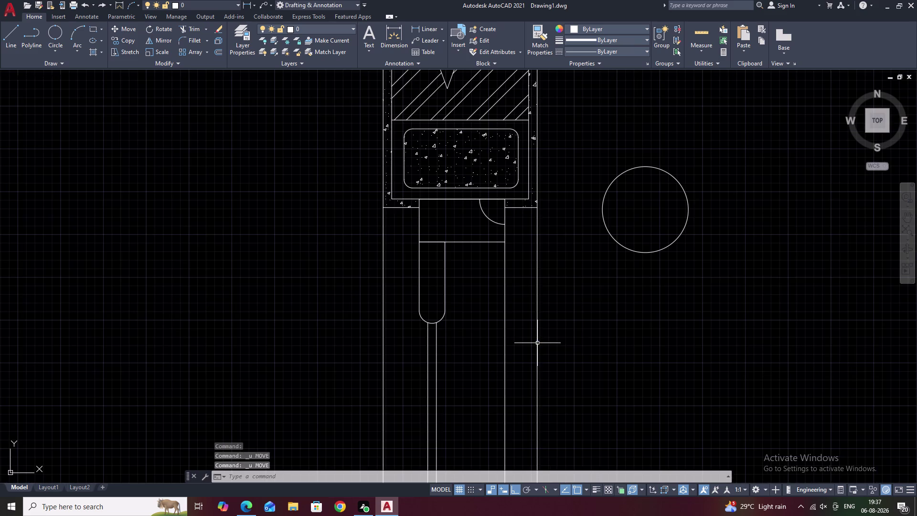
Move the circle by its quadrant onto the joint rectangle's top edge, with Ortho off.
drag(693, 148, 662, 298)
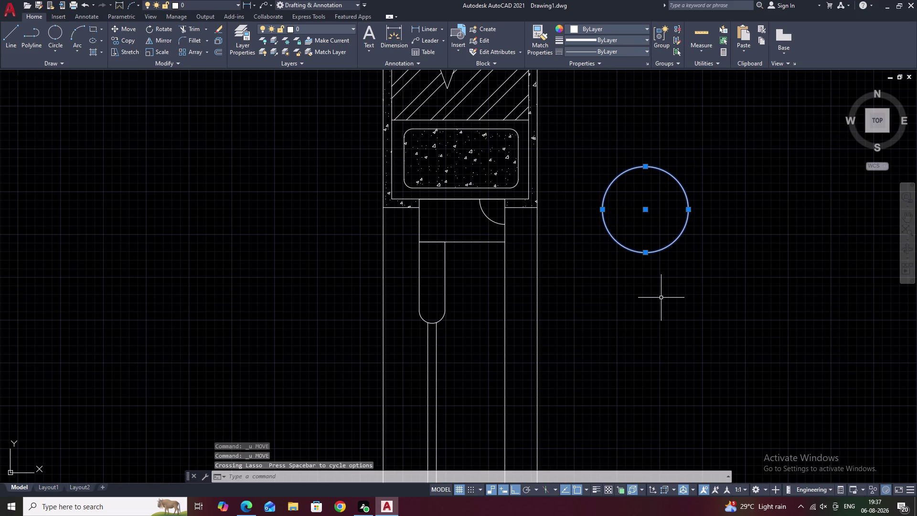
text(M)
key(space)
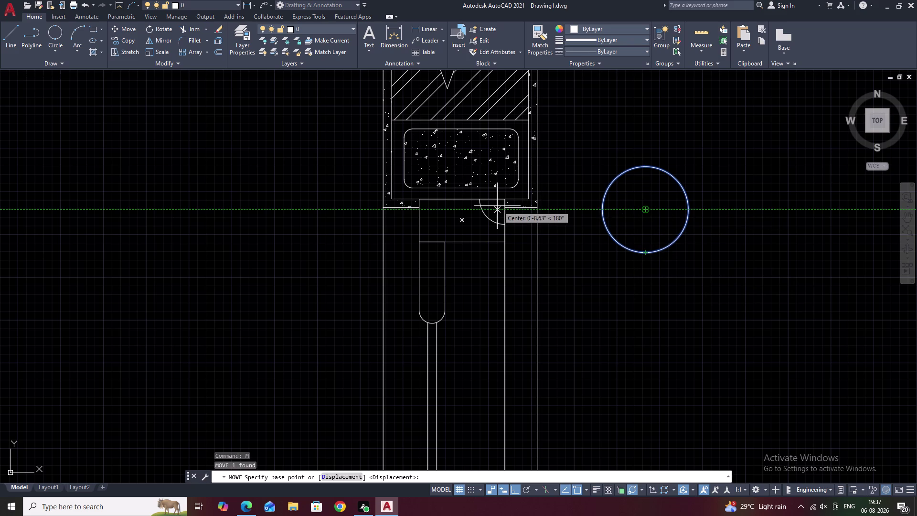
scroll(up, 3)
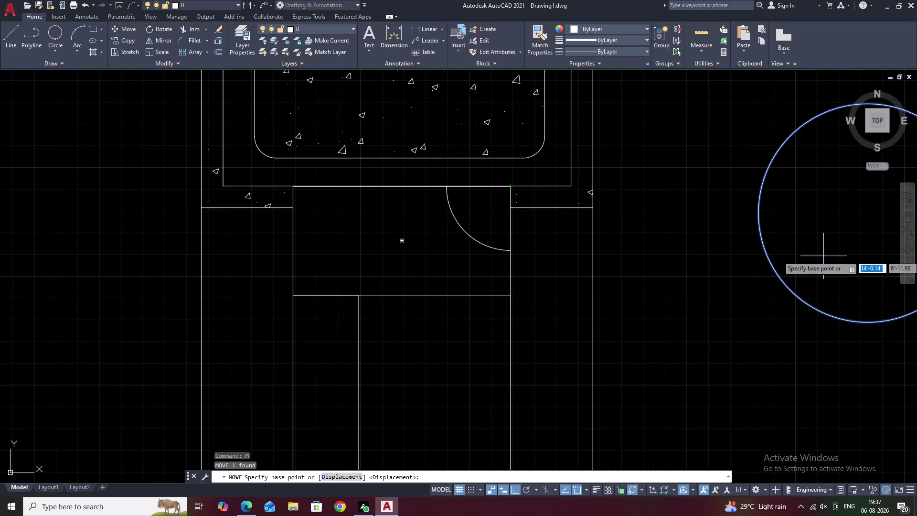
scroll(down, 3)
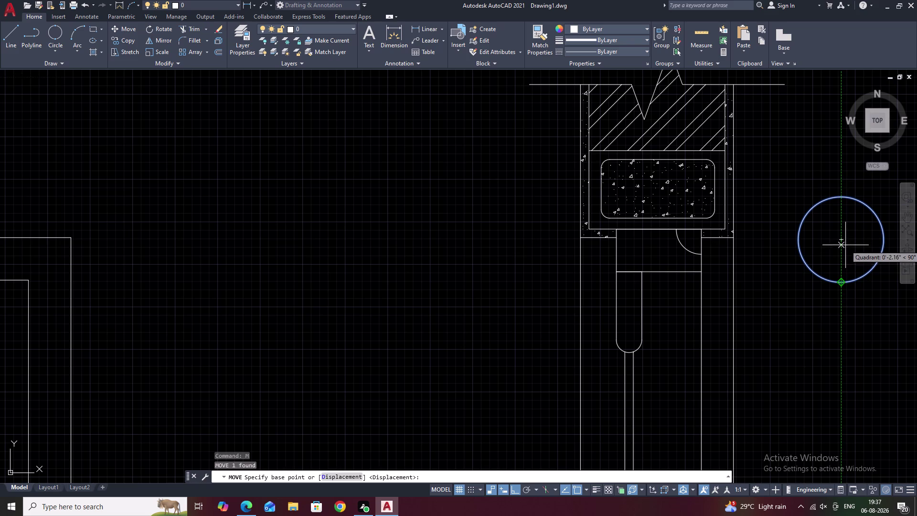
click(844, 241)
scroll(up, 3)
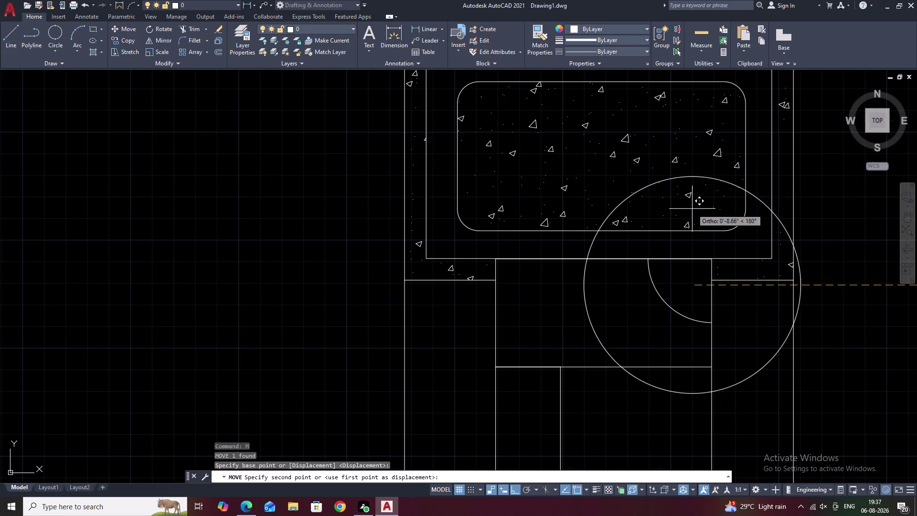
key(F8)
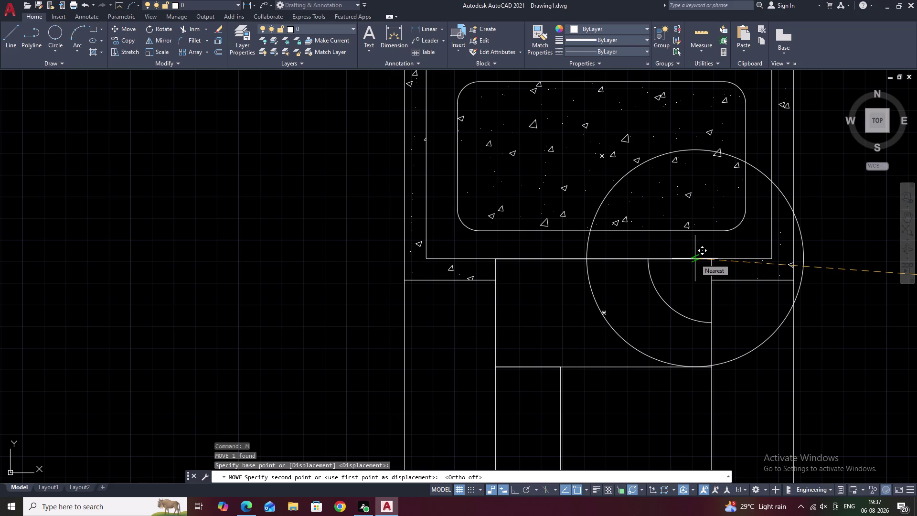
double_click(695, 258)
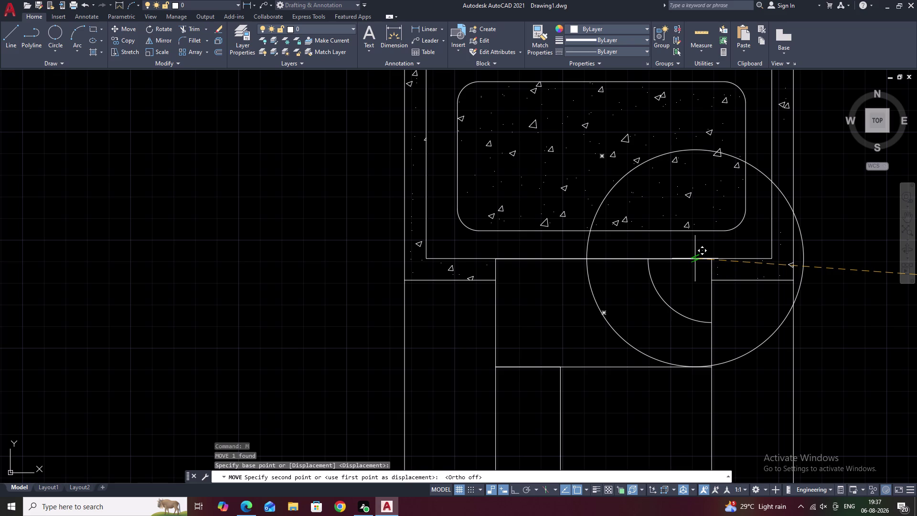
key(Escape)
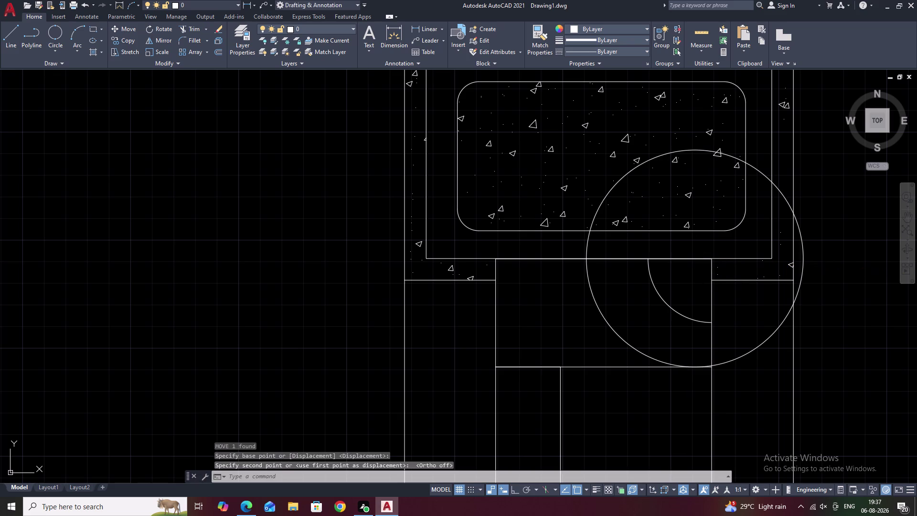
text(TR)
key(space)
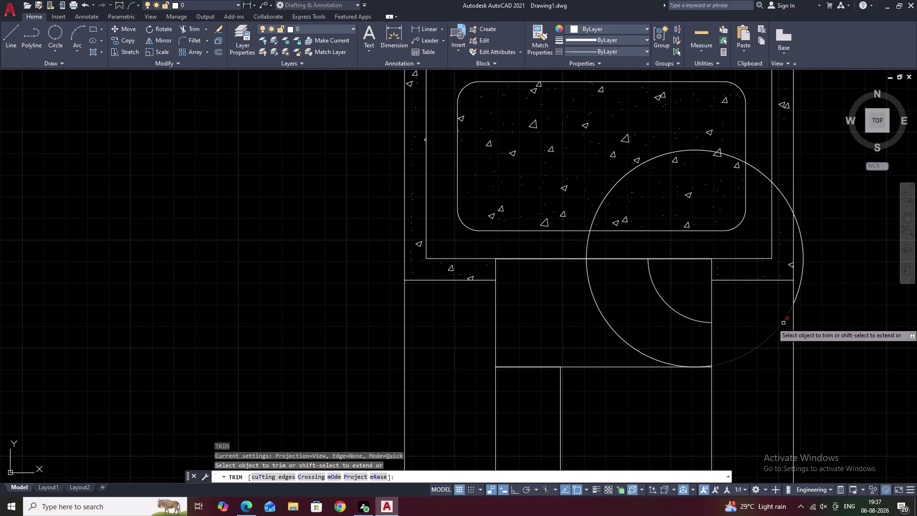
Trim the circle's outer parts and the piece over the infill, leaving an arc.
click(783, 323)
click(801, 271)
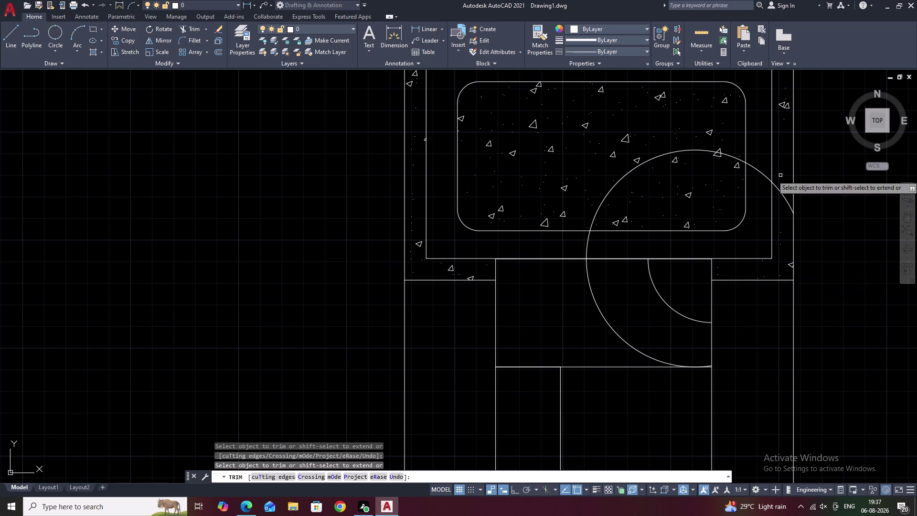
click(782, 191)
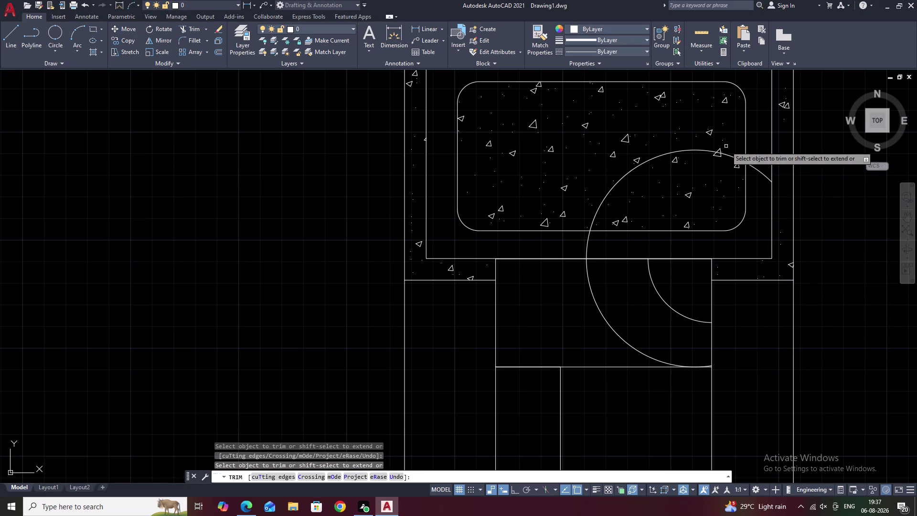
click(684, 149)
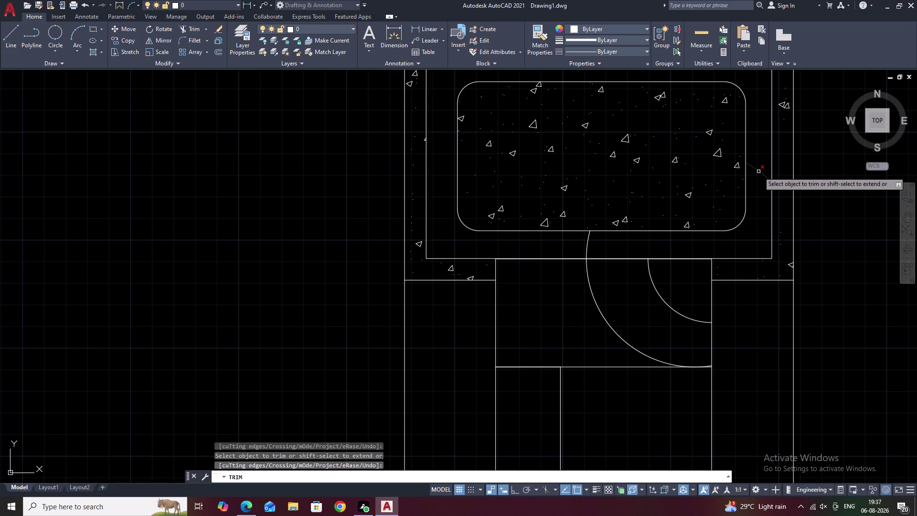
click(758, 172)
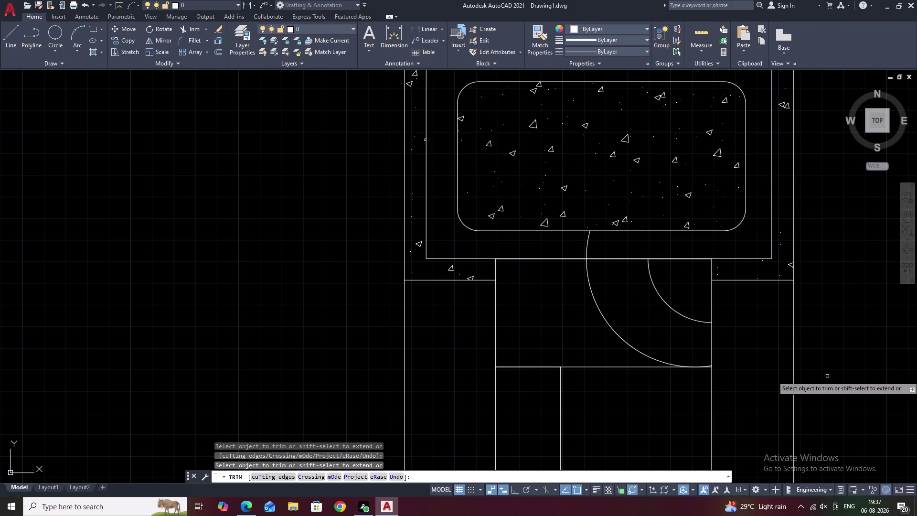
click(587, 246)
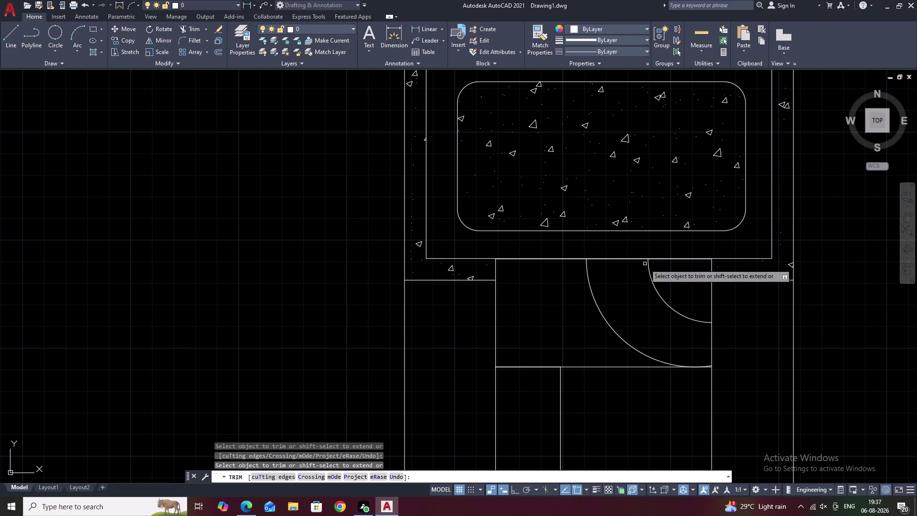
key(Escape)
scroll(down, 3)
middle_drag(751, 313, 768, 286)
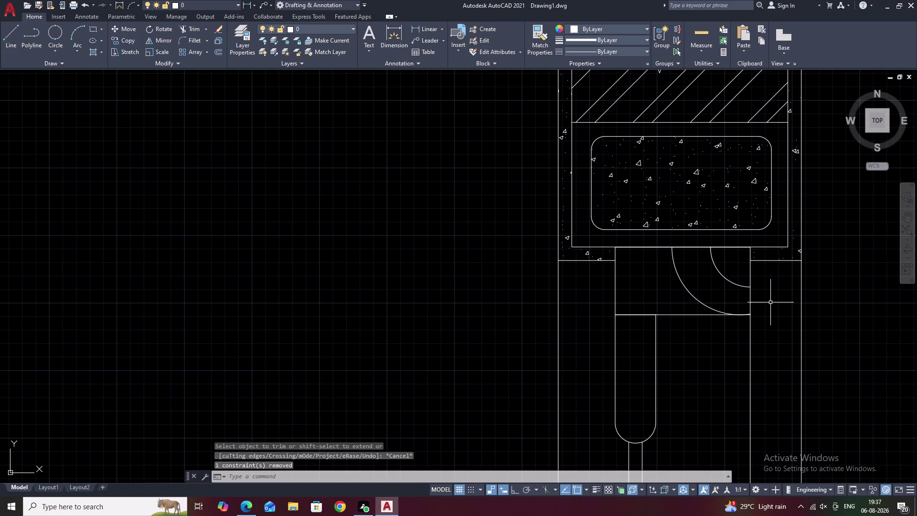
Draw a larger circle centred on the joint rectangle's top-right corner.
text(C)
key(space)
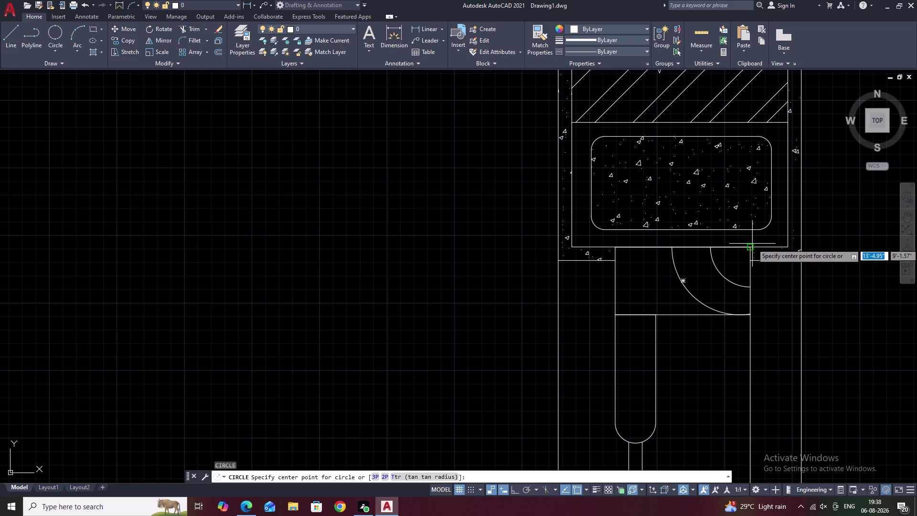
click(751, 246)
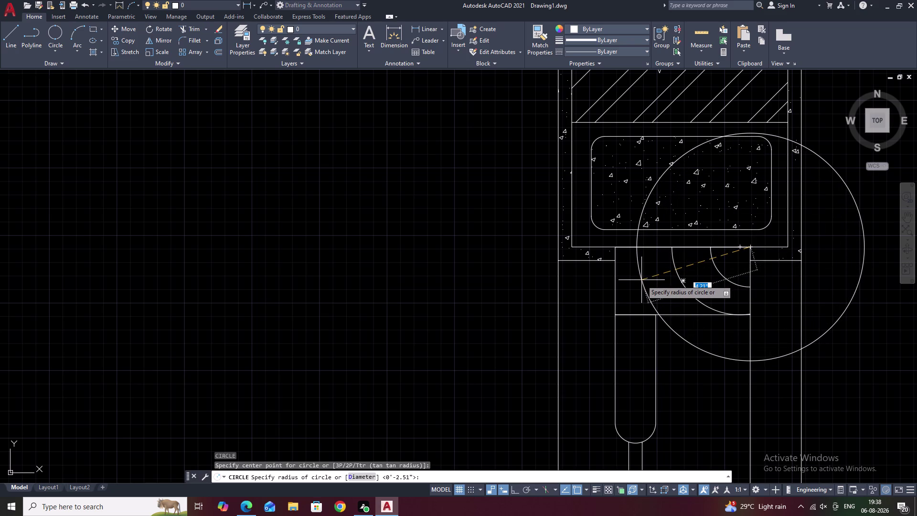
click(642, 280)
key(Escape)
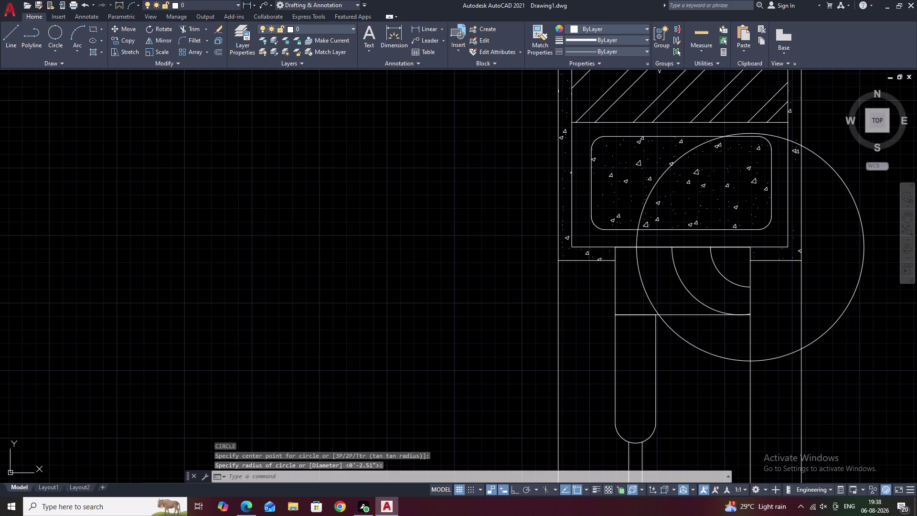
text(T)
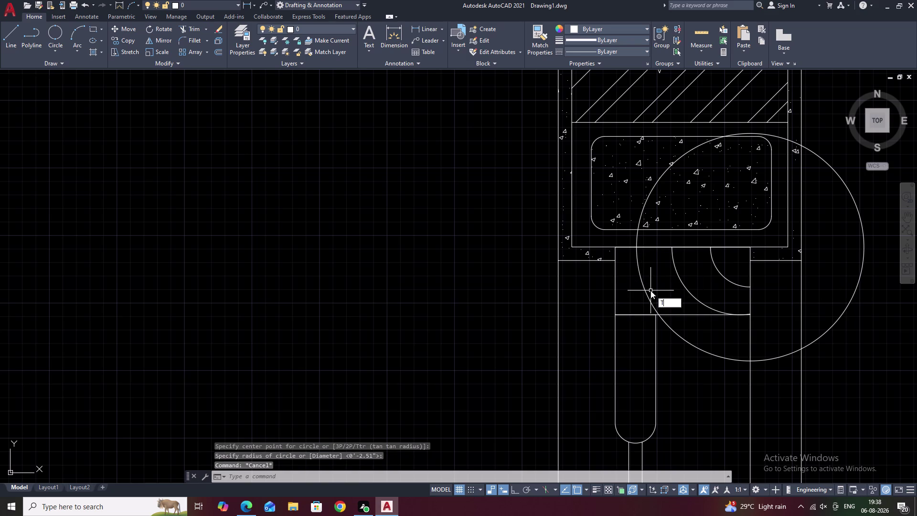
text(R)
key(space)
click(687, 339)
Trim away the new circle's lower and right-hand outer portions.
click(687, 344)
drag(685, 346, 684, 355)
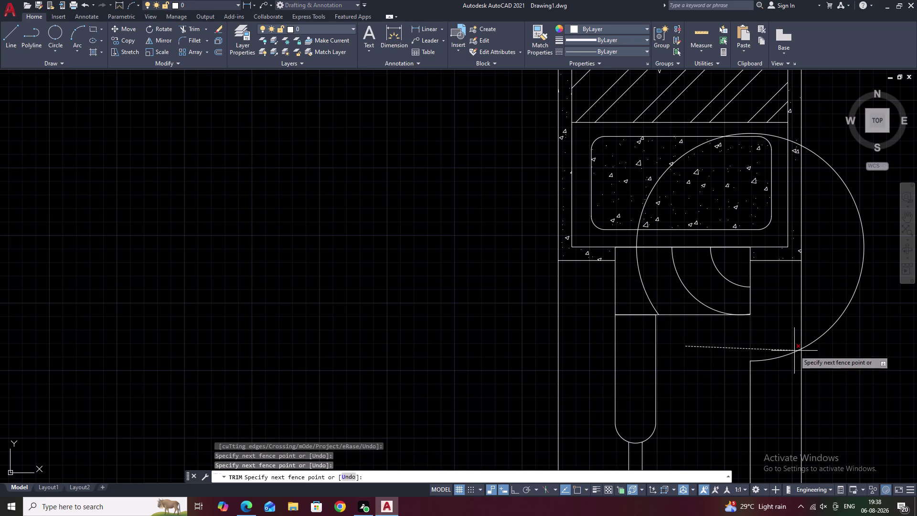
click(695, 350)
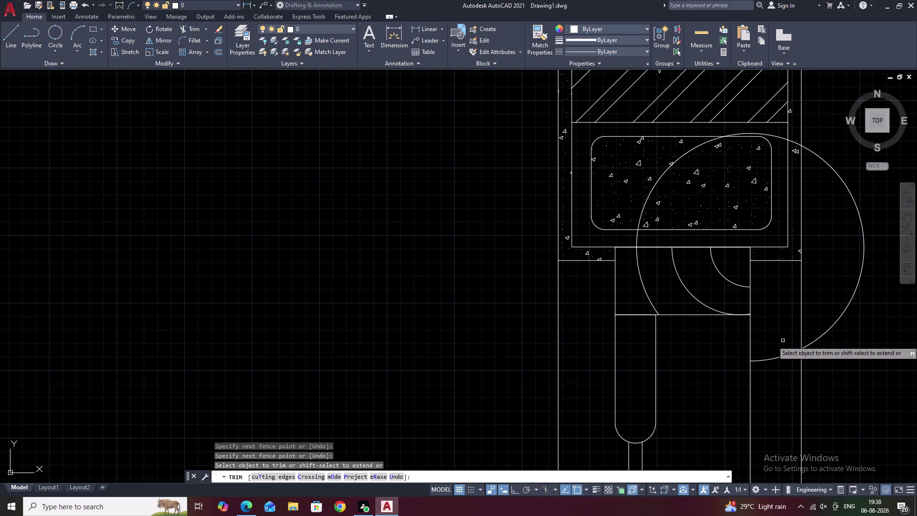
drag(783, 340, 781, 374)
drag(843, 290, 852, 331)
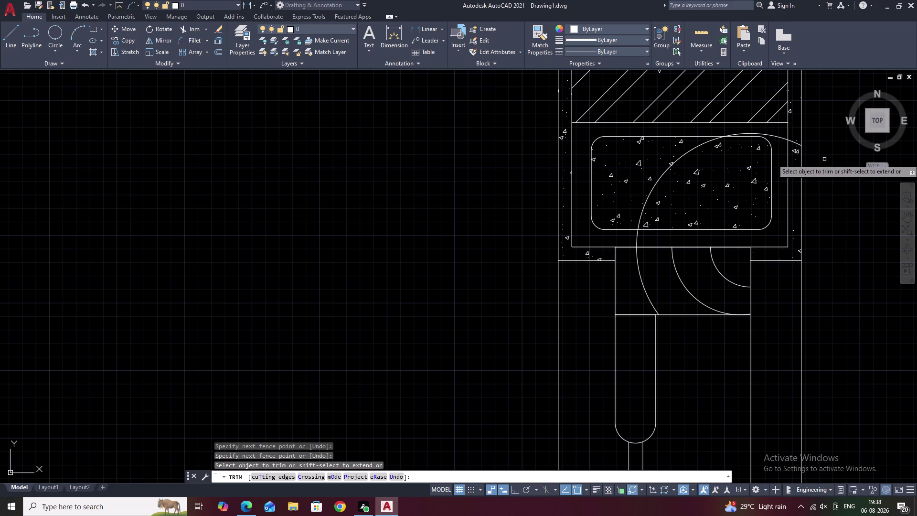
Trim the upper-right pieces and the arc crossing the infill, leaving a third arc.
double_click(778, 139)
click(779, 136)
click(793, 142)
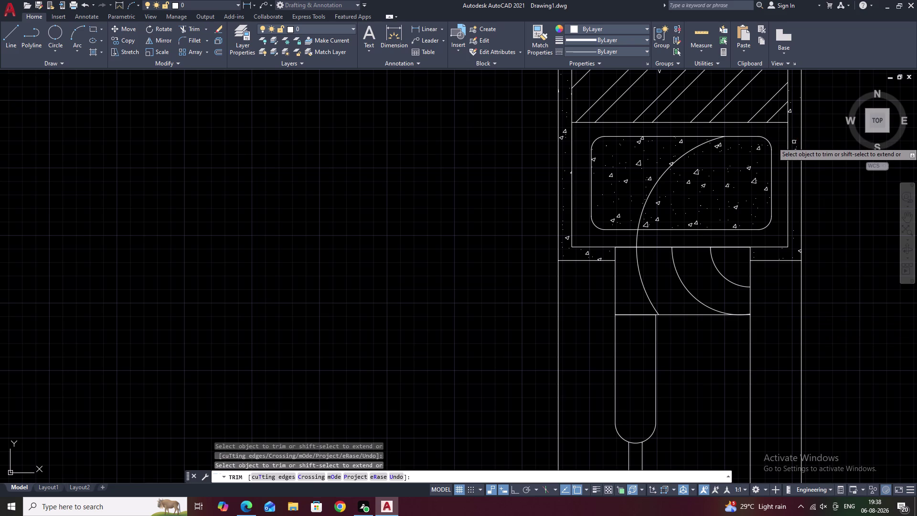
double_click(705, 144)
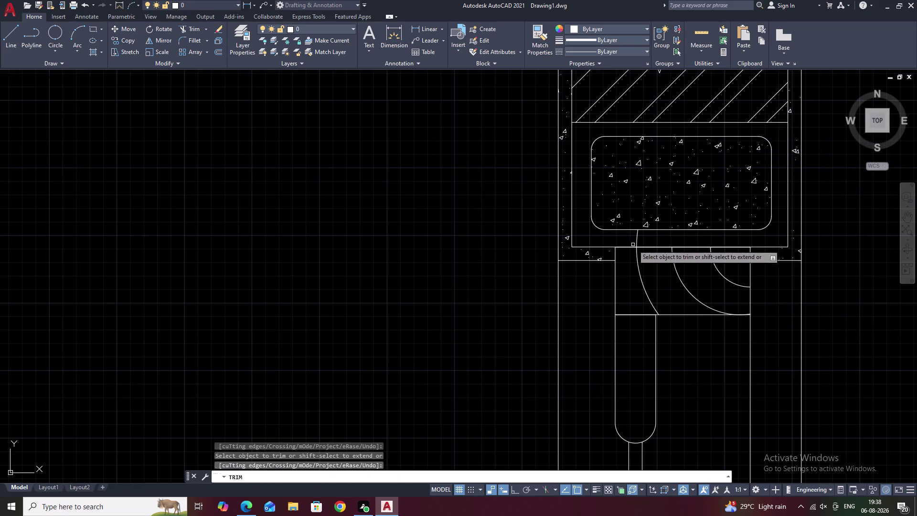
click(637, 239)
key(Escape)
scroll(down, 3)
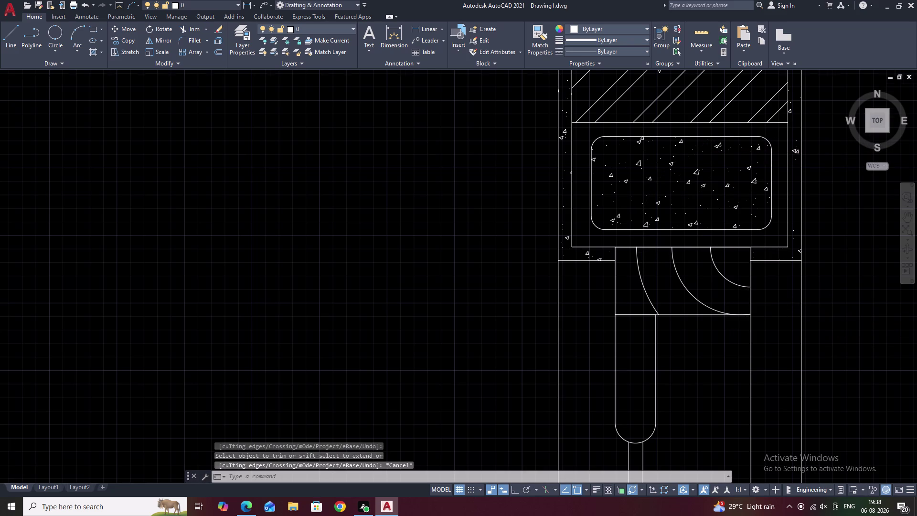
middle_drag(731, 327, 735, 298)
text(L)
key(space)
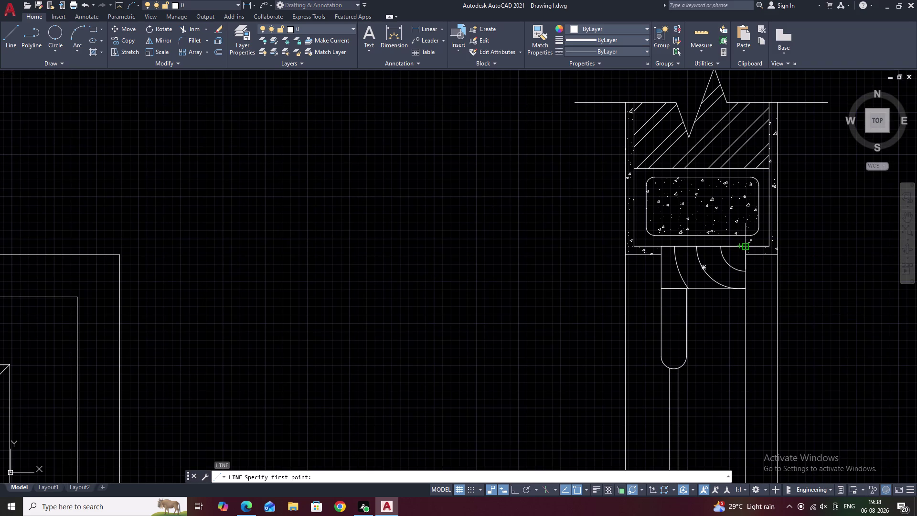
Draw two lines from the top-right corner to the bottom-left corner and bottom edge.
click(745, 249)
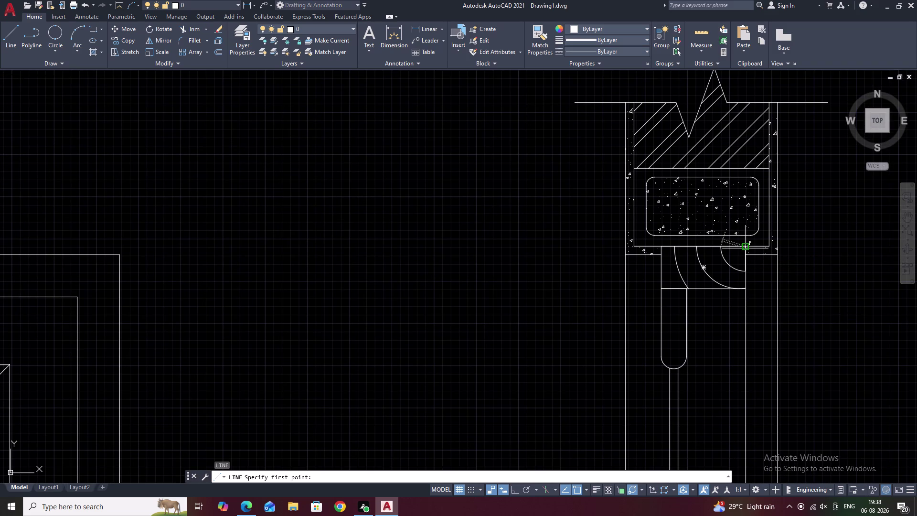
click(663, 286)
key(space)
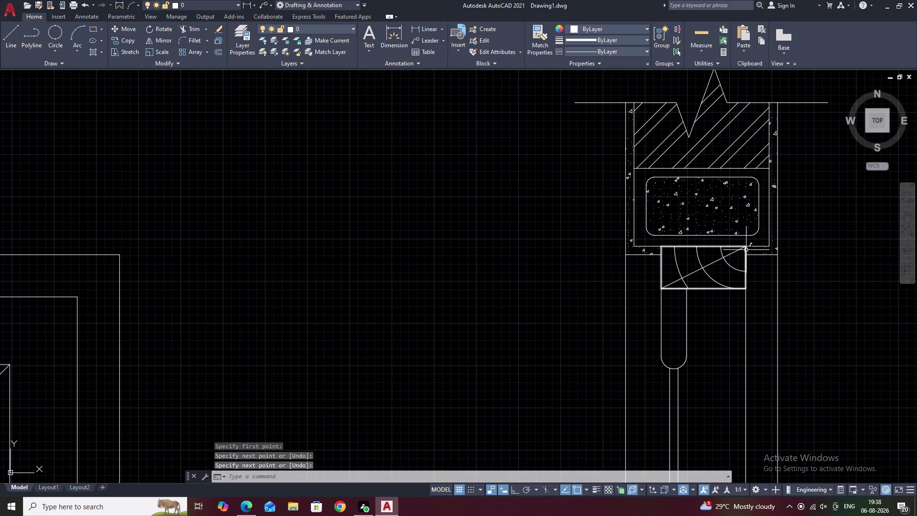
scroll(up, 3)
key(space)
click(737, 242)
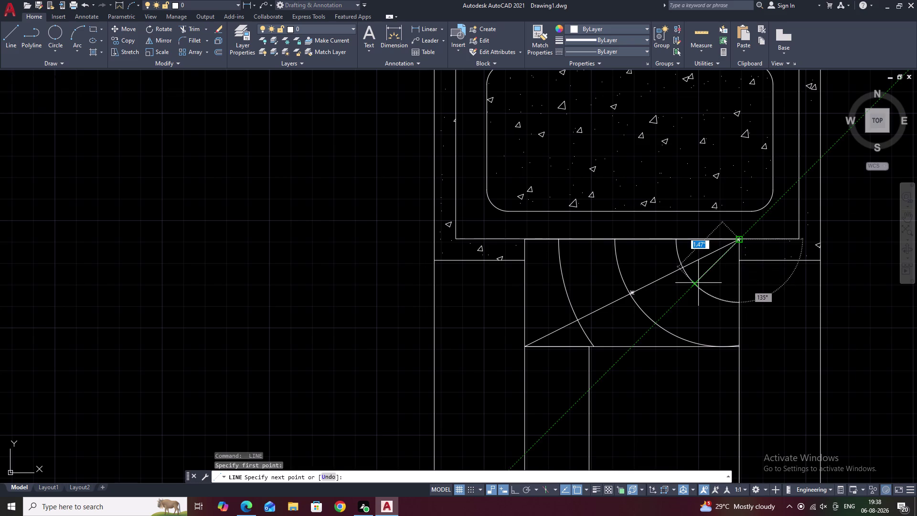
click(643, 347)
key(space)
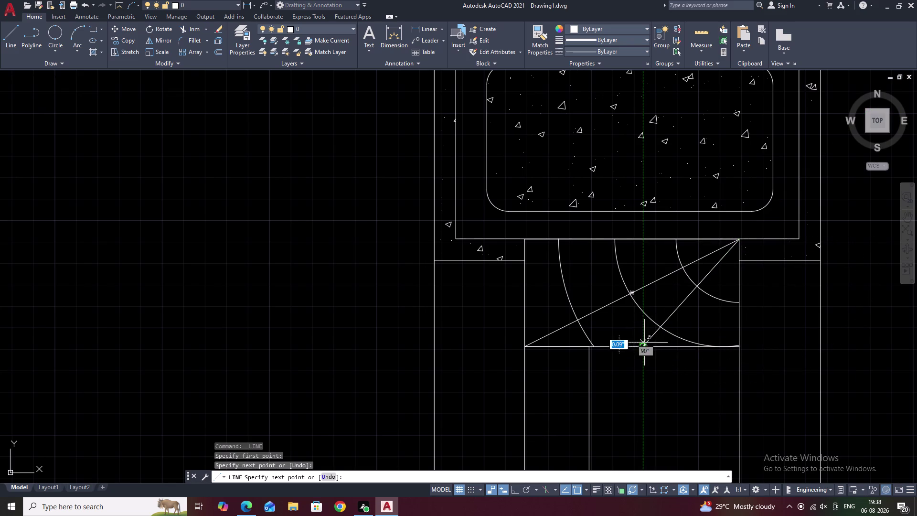
Draw a third line from the top-right corner to the left edge, then undo it.
key(space)
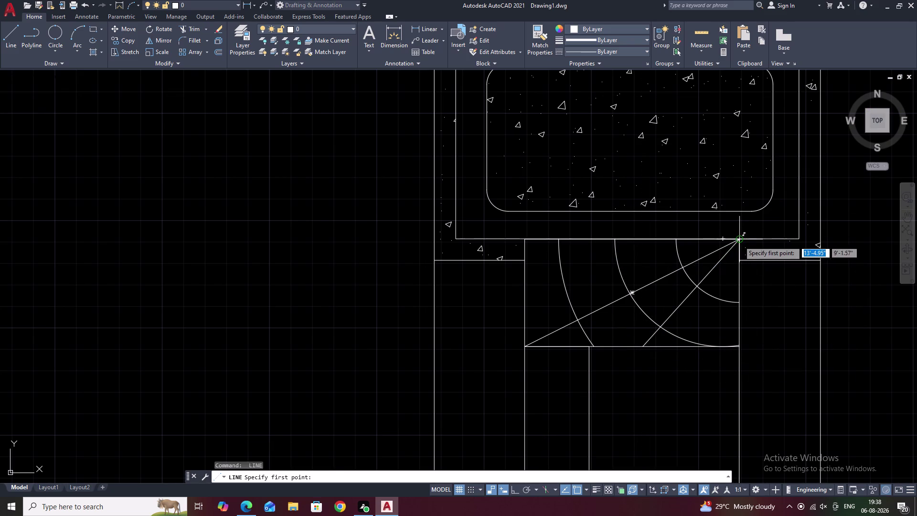
click(739, 240)
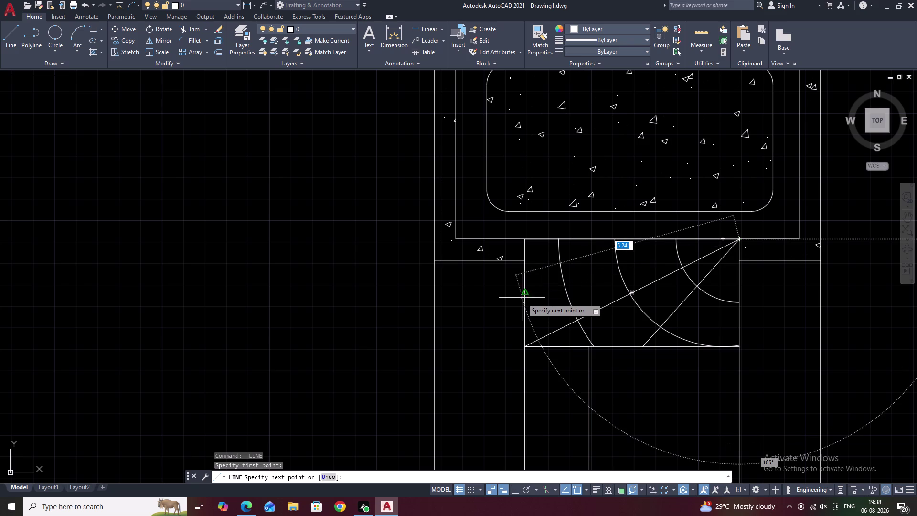
click(523, 278)
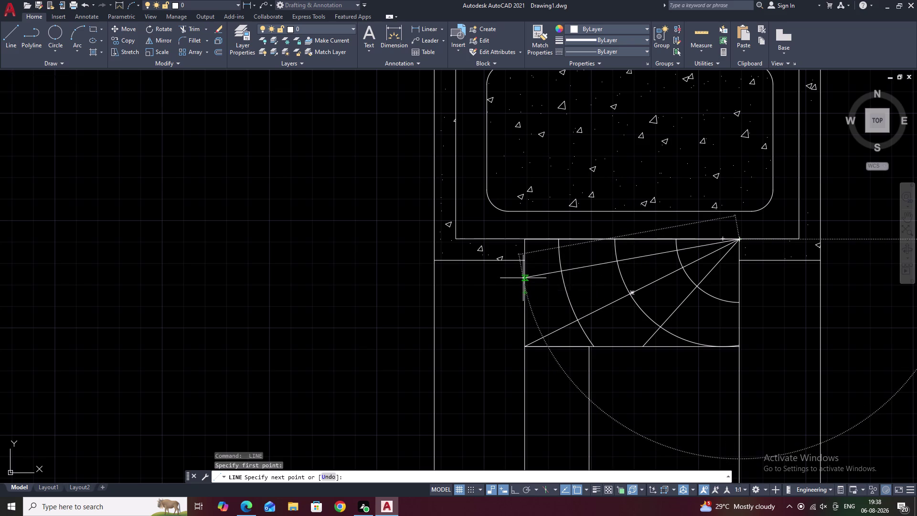
key(ctrl+z)
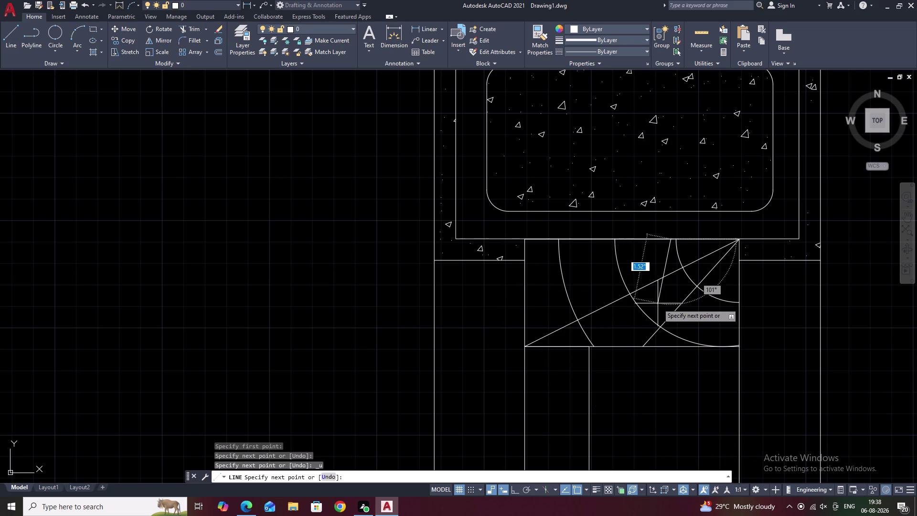
key(Escape)
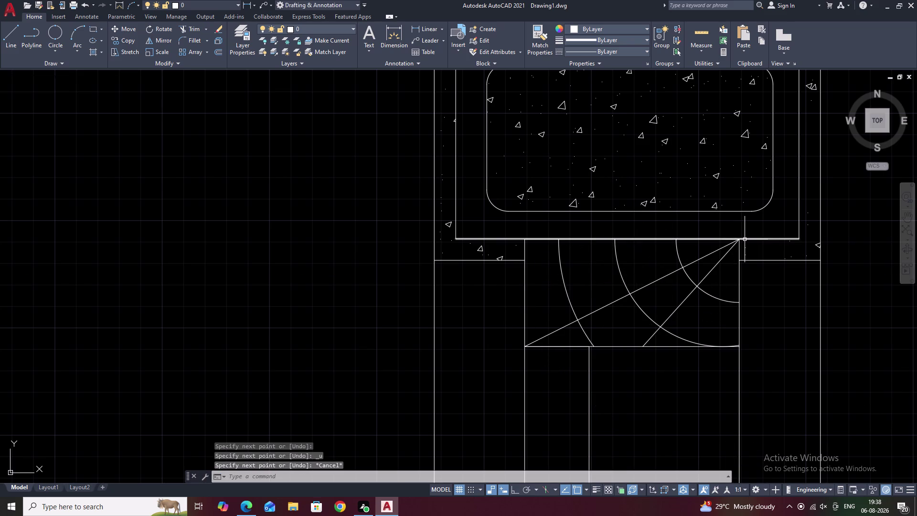
text(L)
key(space)
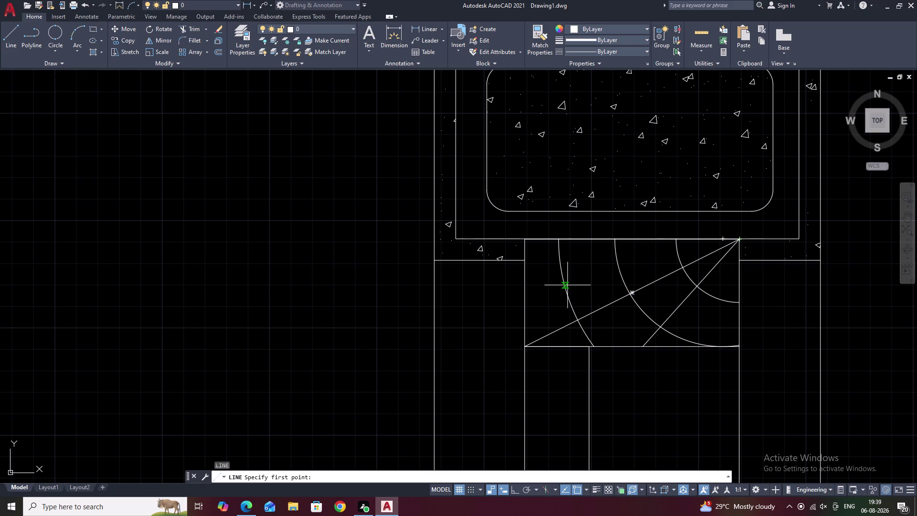
Start a line from the top-right corner, then undo the segment and cancel.
key(Escape)
text(L)
key(space)
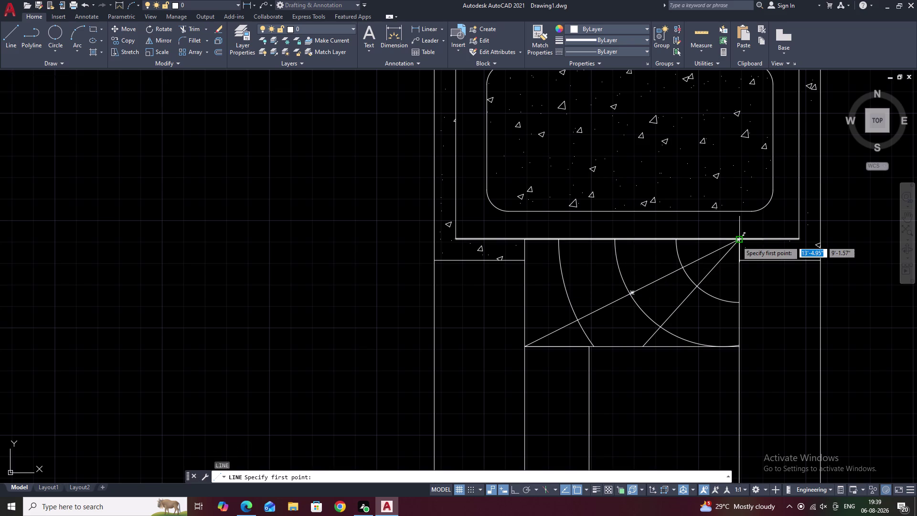
click(736, 240)
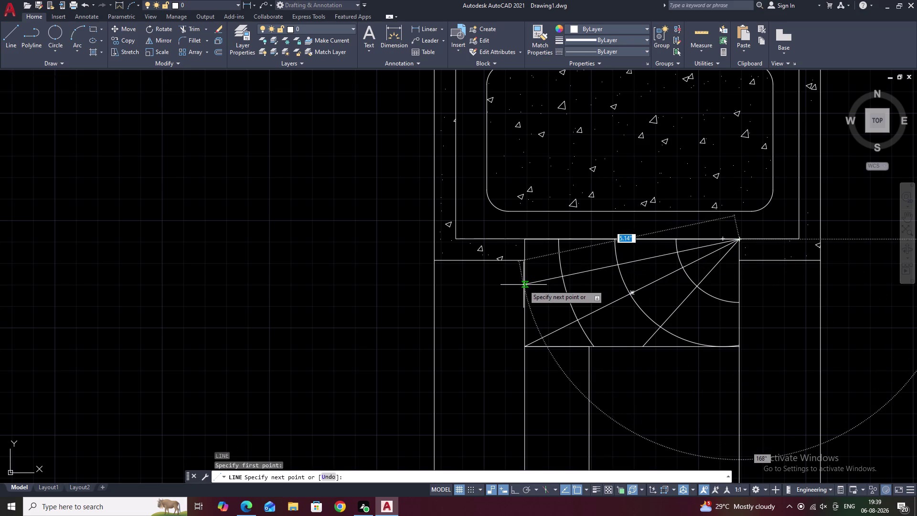
scroll(up, 3)
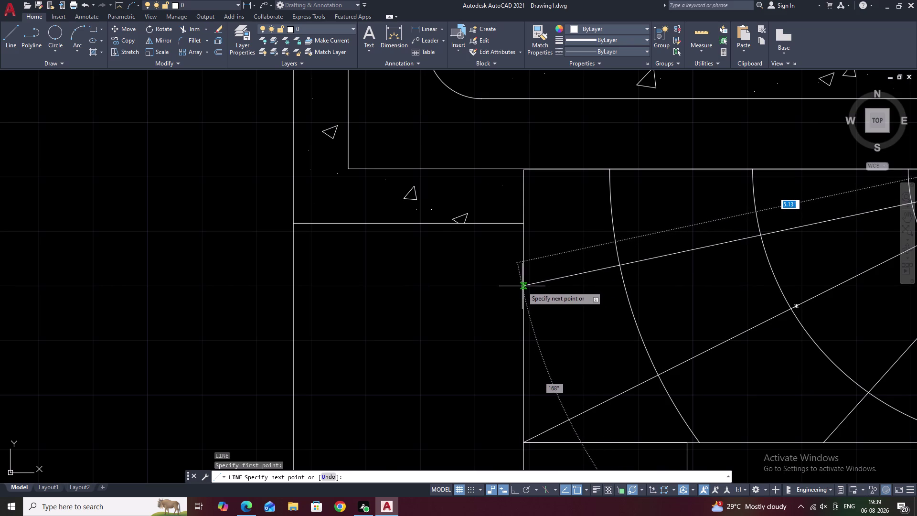
click(522, 286)
scroll(down, 3)
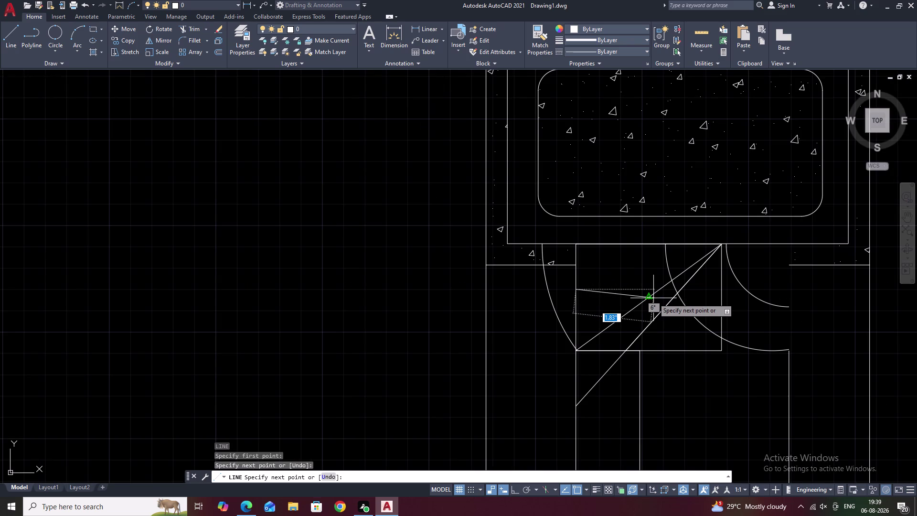
key(ctrl+z)
scroll(down, 3)
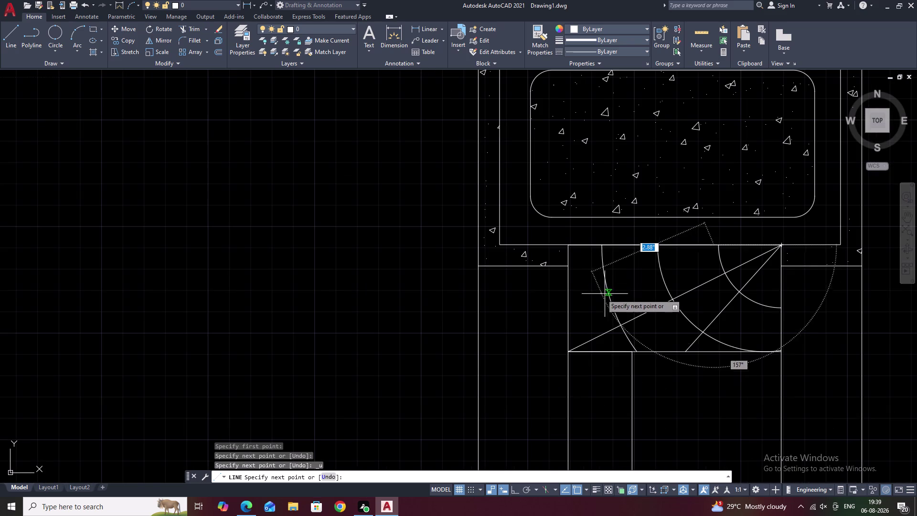
key(Escape)
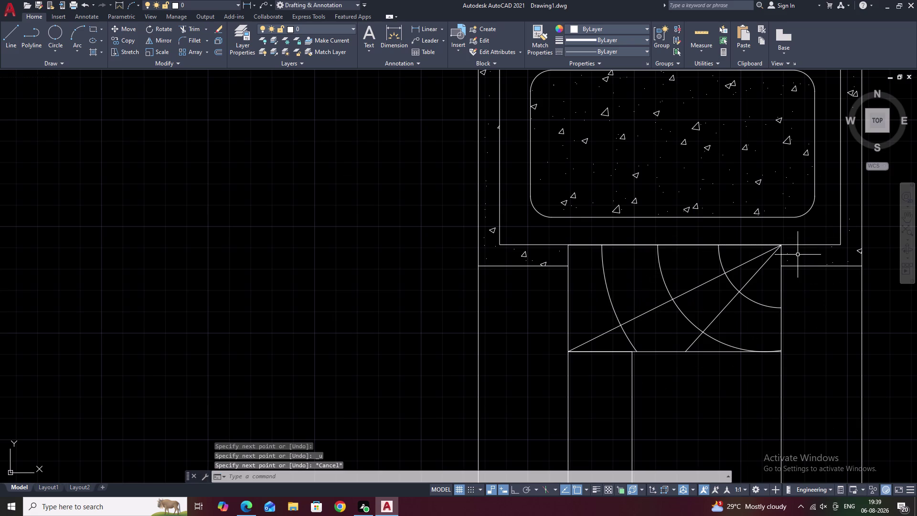
Draw a radial line from the top-right corner to the left edge and bring up Save As.
text(L)
key(space)
click(778, 245)
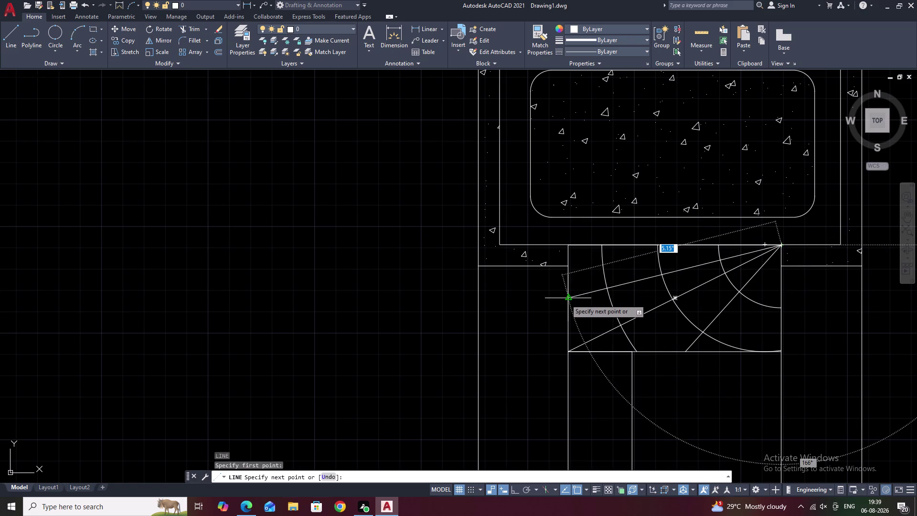
click(564, 287)
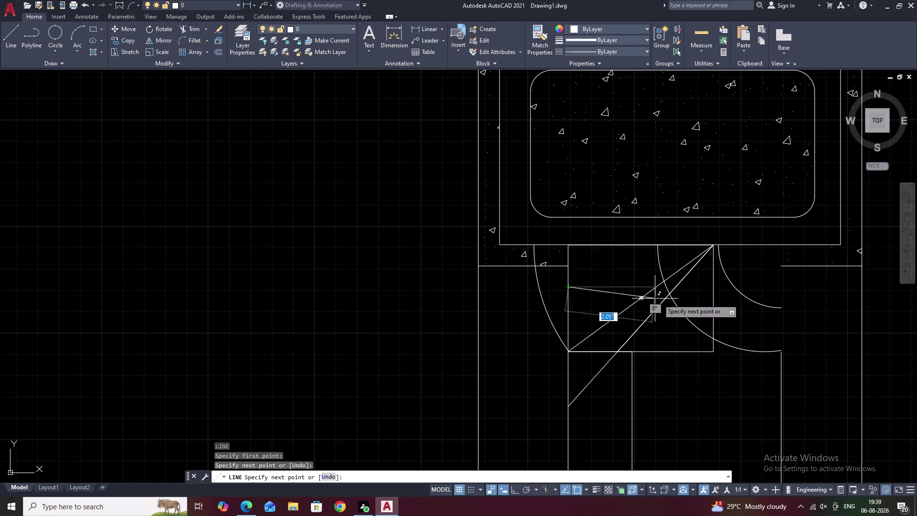
key(ctrl+s)
key(x)
key(ctrl+z)
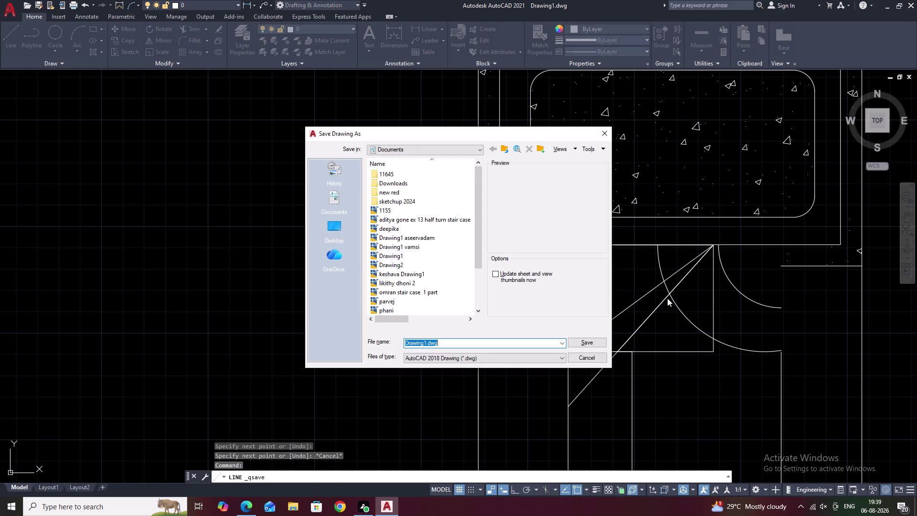
Dismiss the Save Drawing As window and undo the last few actions.
click(612, 136)
key(ctrl+z)
key(ctrl+z)
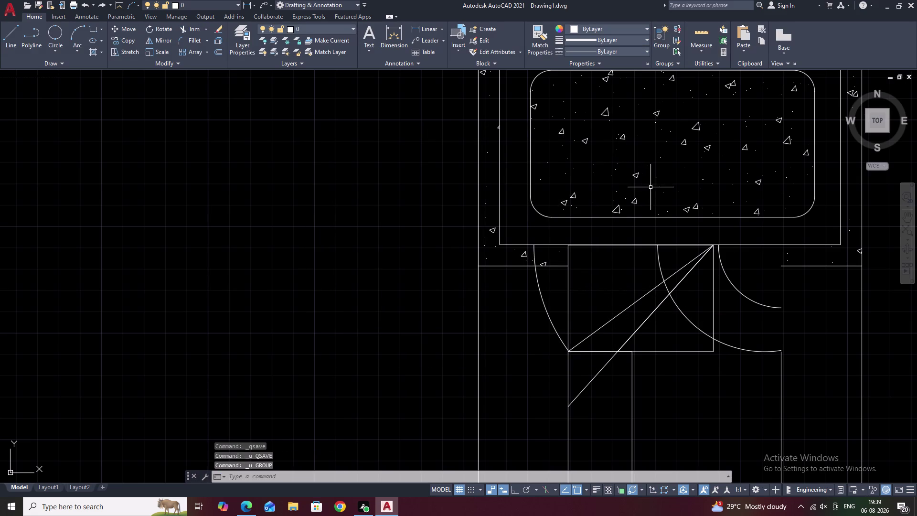
key(Escape)
key(ctrl+z)
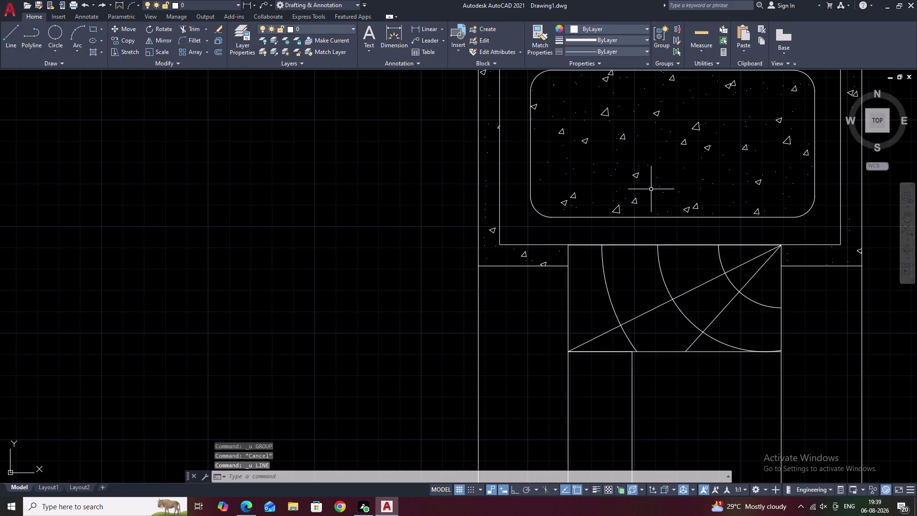
key(Escape)
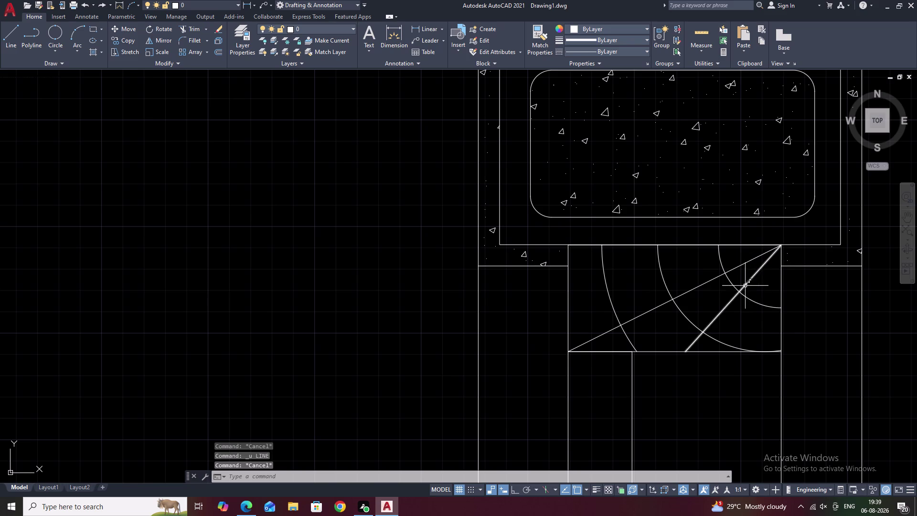
Draw a trial line from the joint rectangle's top-right corner, then undo it.
text(L)
key(space)
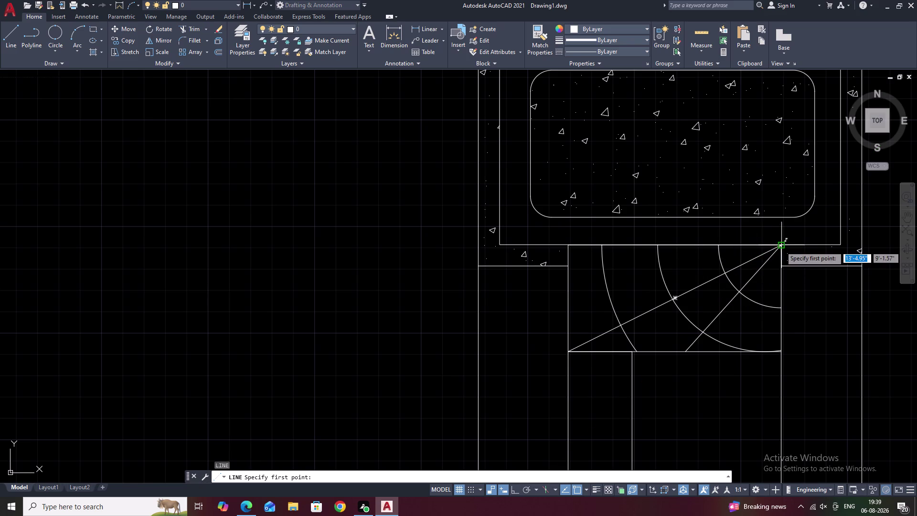
click(780, 246)
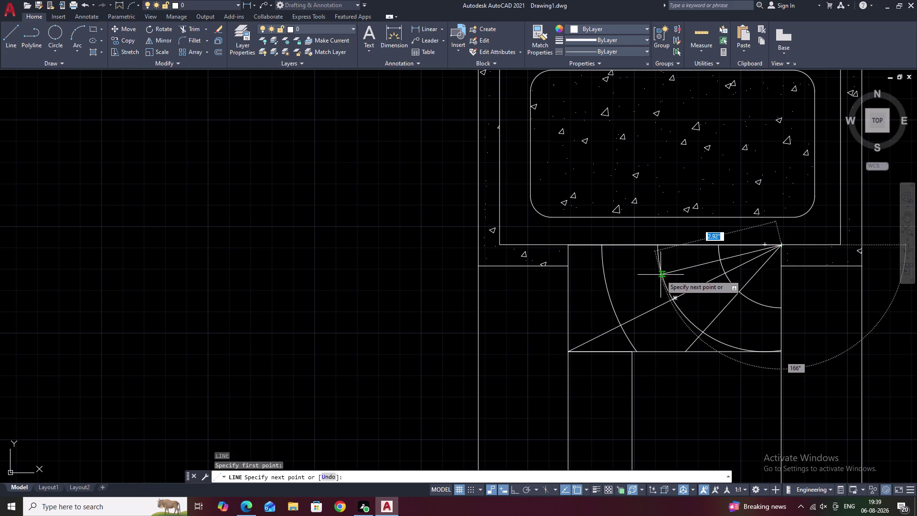
click(657, 268)
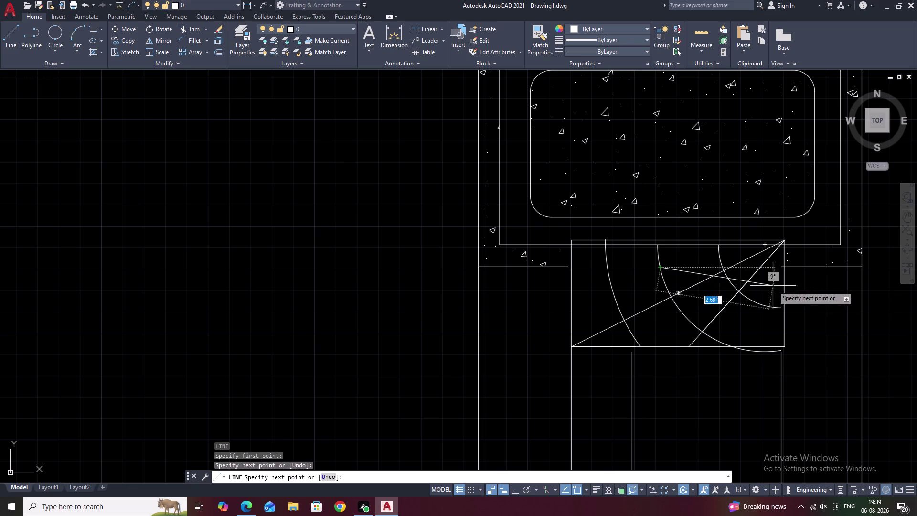
key(Escape)
key(ctrl+z)
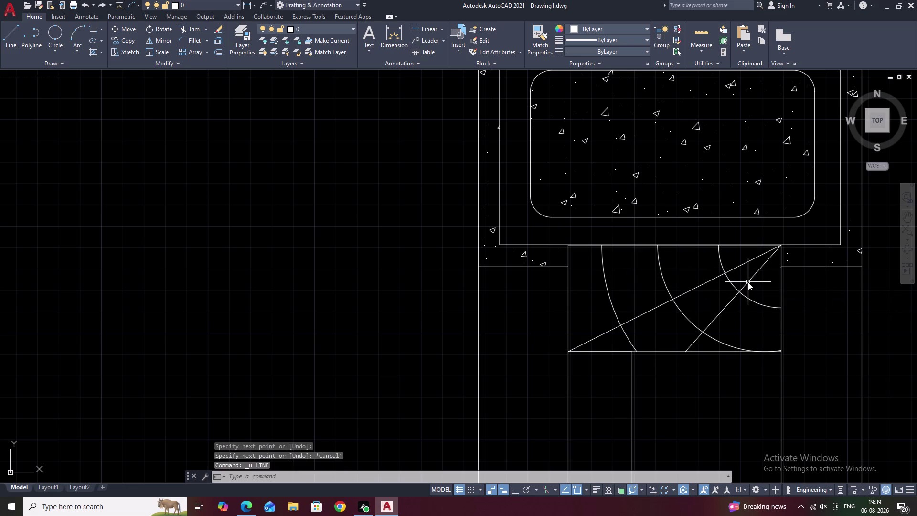
Erase the stray object beside the joint rectangle's top-right corner.
click(817, 244)
text(E)
key(space)
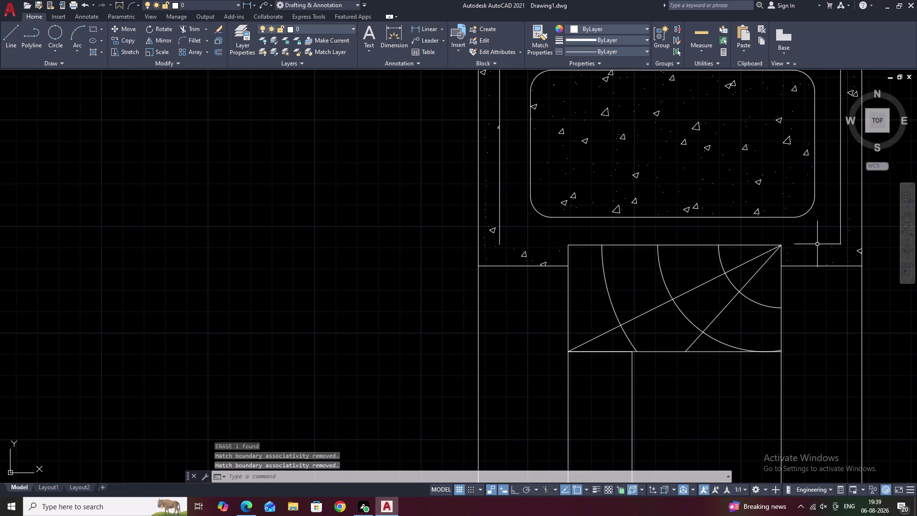
Explode the joint rectangle outline into separate edges, restoring the earlier erase.
click(685, 245)
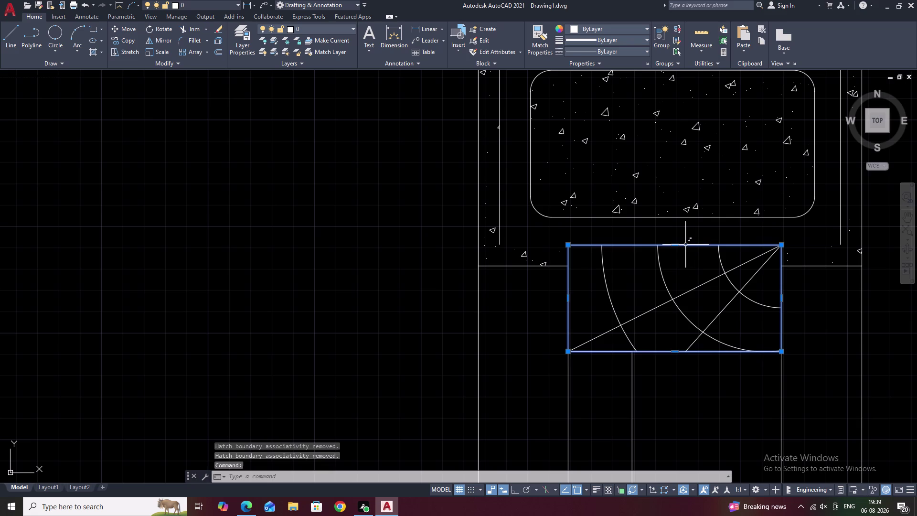
text(X)
key(space)
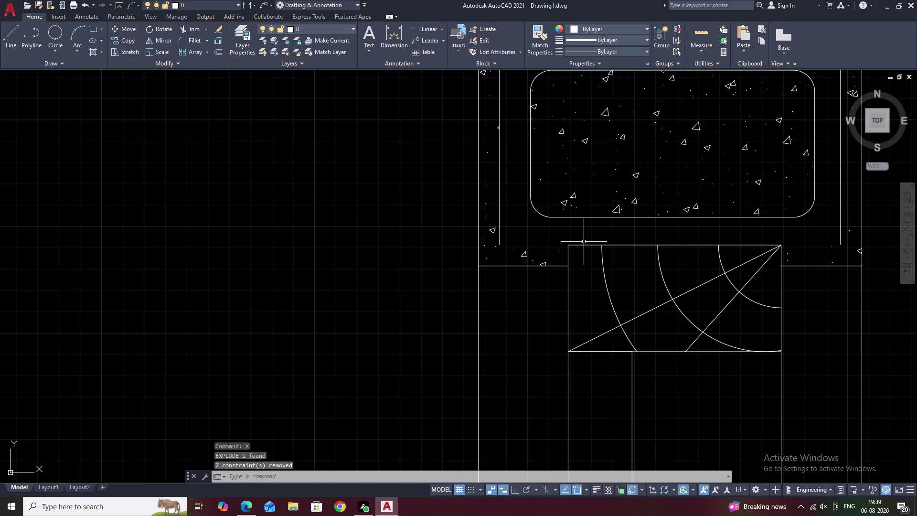
key(ctrl+z)
key(ctrl+z)
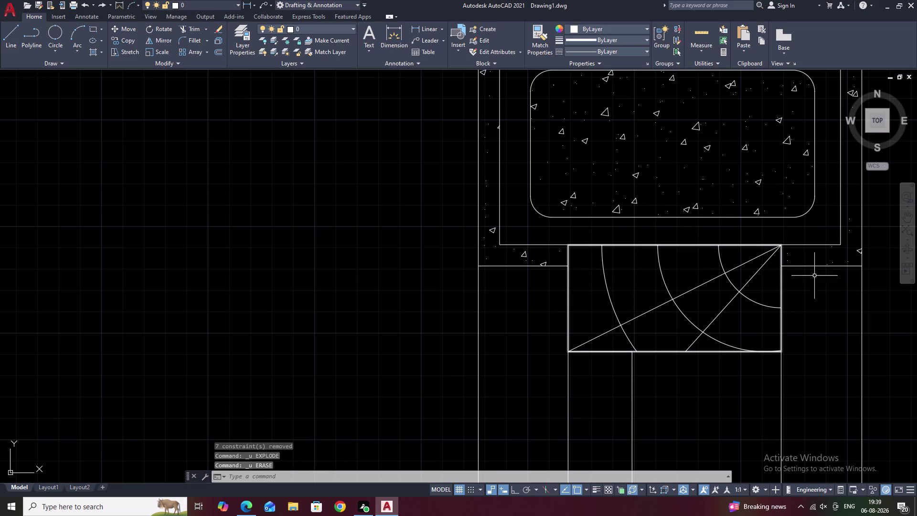
click(780, 267)
text(X)
key(space)
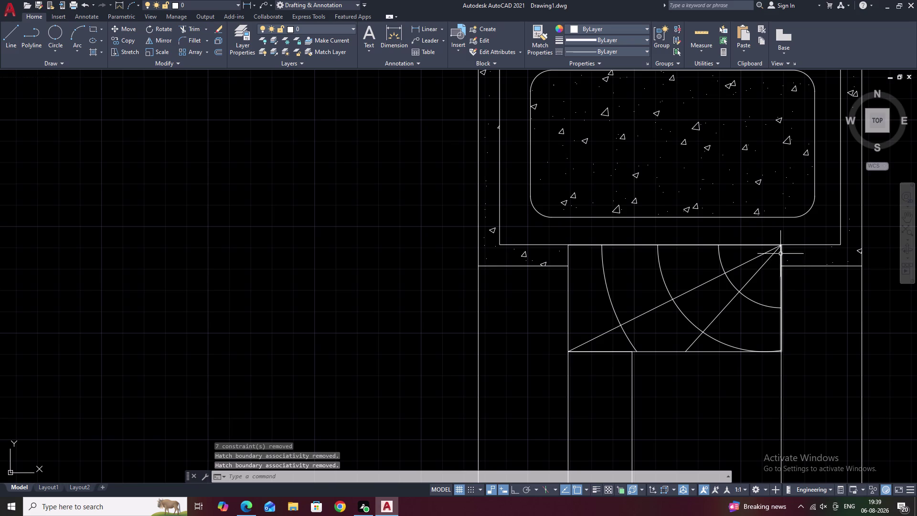
Draw a radial line from the rectangle's top-right corner to its left edge.
text(L)
key(space)
scroll(up, 3)
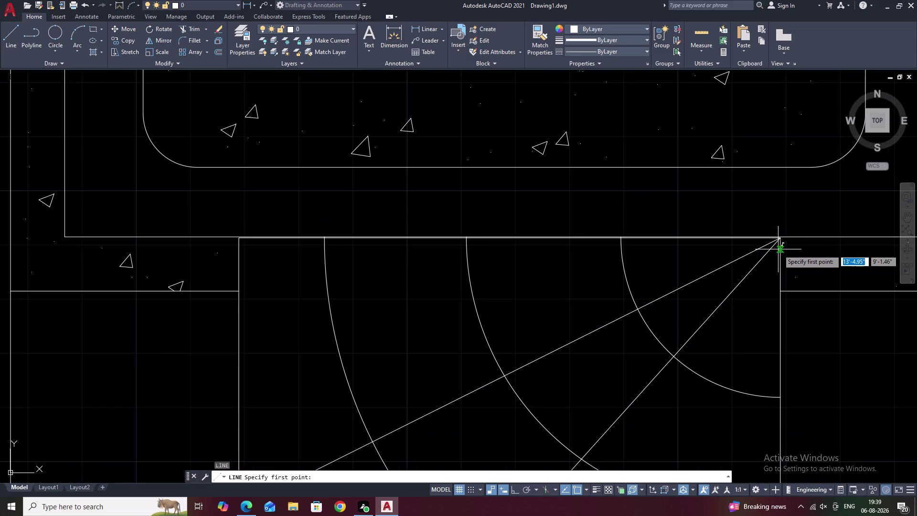
click(778, 241)
middle_drag(552, 275, 757, 210)
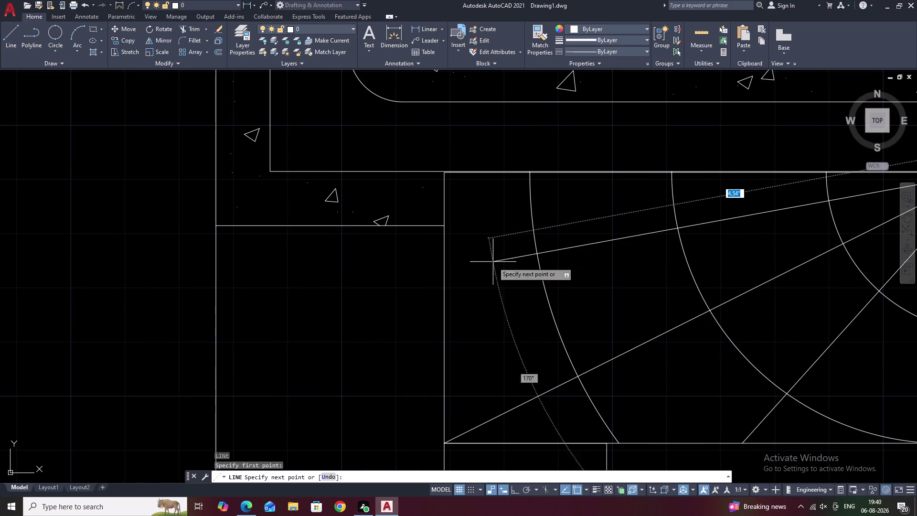
click(444, 285)
scroll(down, 3)
key(Escape)
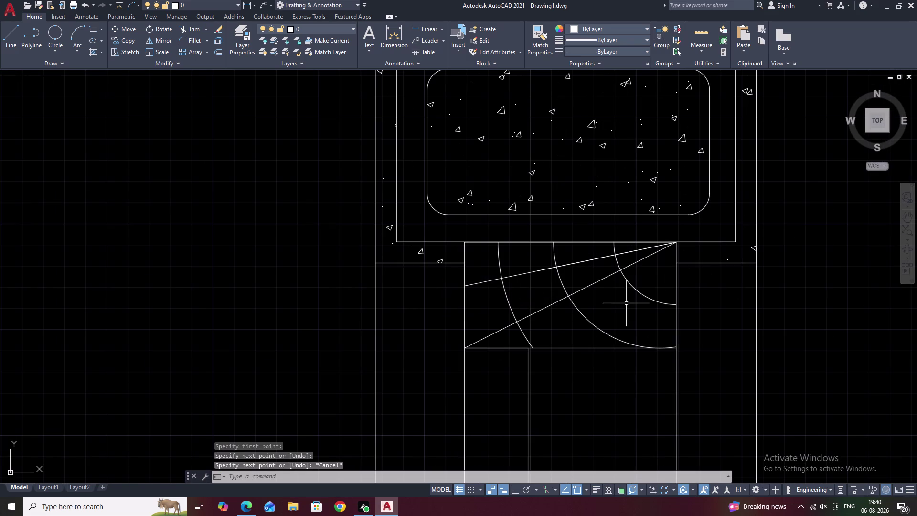
Attempt a second line from the top-right corner, then undo and cancel it.
key(space)
click(678, 242)
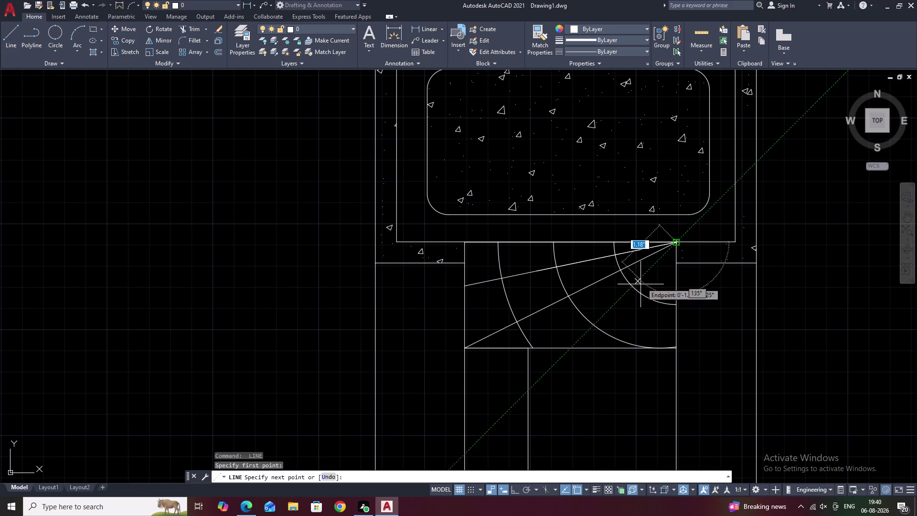
click(578, 347)
scroll(down, 3)
middle_drag(661, 347, 676, 277)
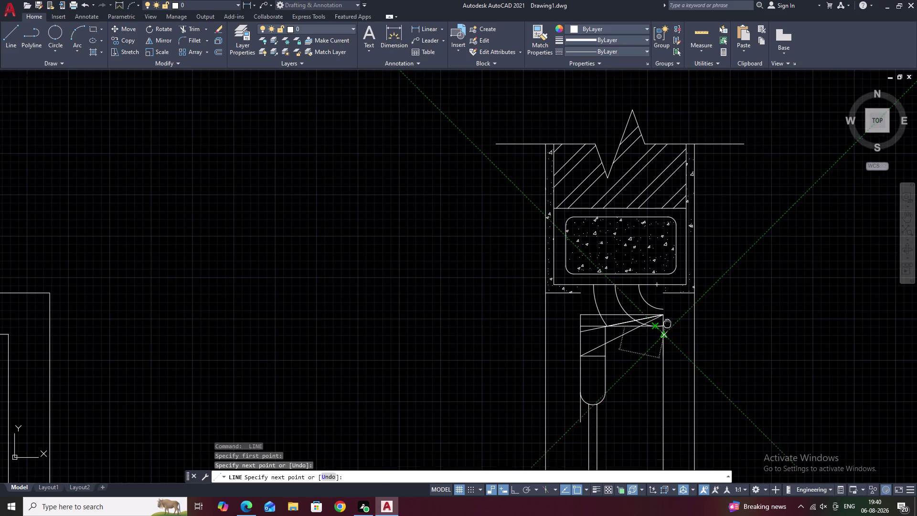
middle_drag(676, 276, 676, 272)
key(ctrl+z)
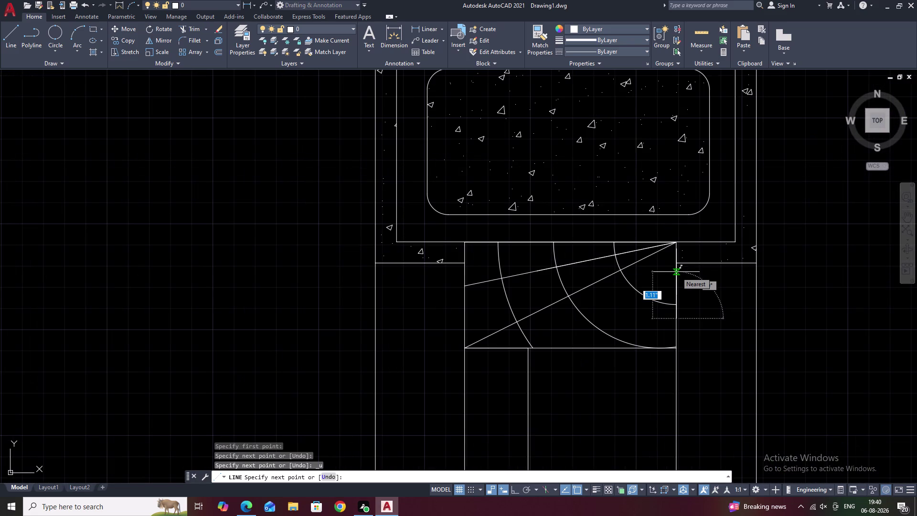
key(Escape)
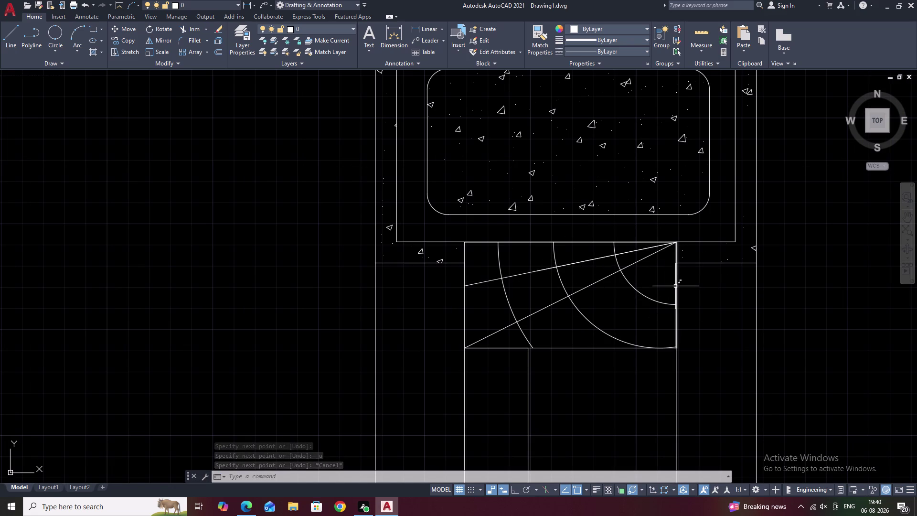
Join the rectangle's bottom and right edges into one polyline.
click(607, 348)
key(Escape)
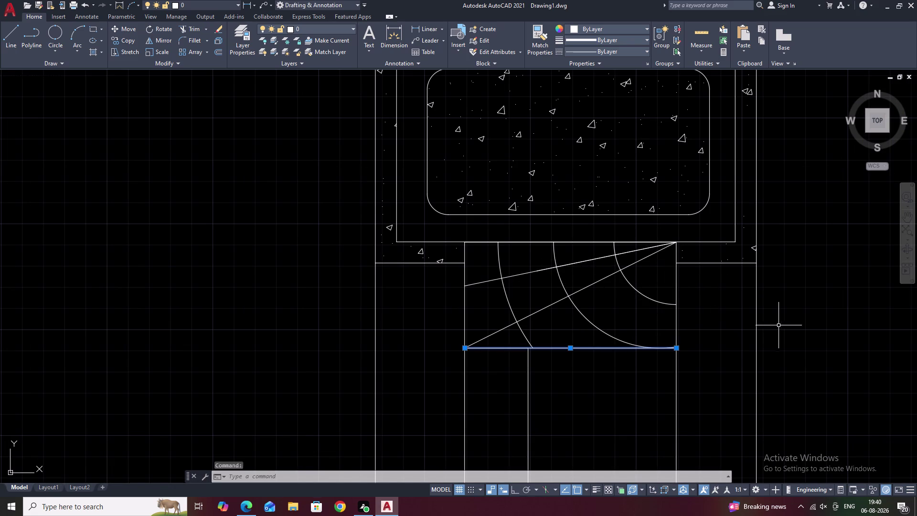
key(Escape)
scroll(down, 3)
key(Escape)
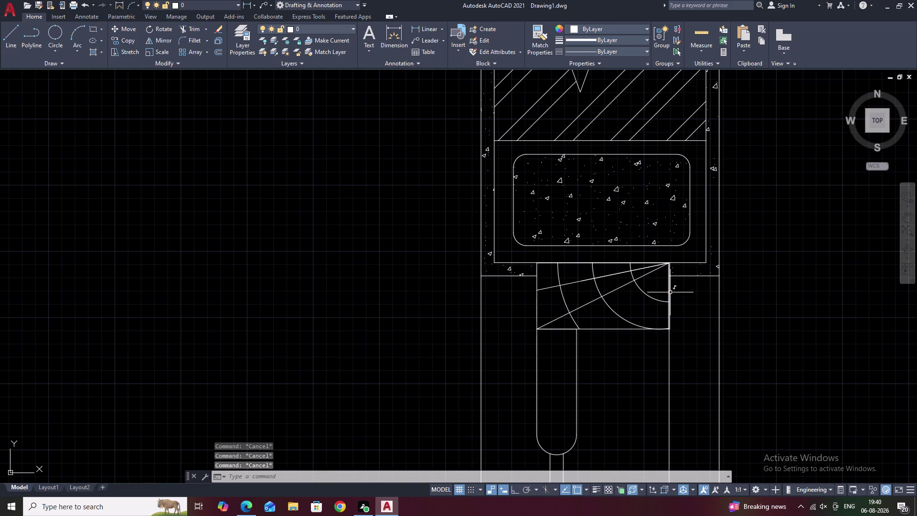
click(670, 292)
click(634, 329)
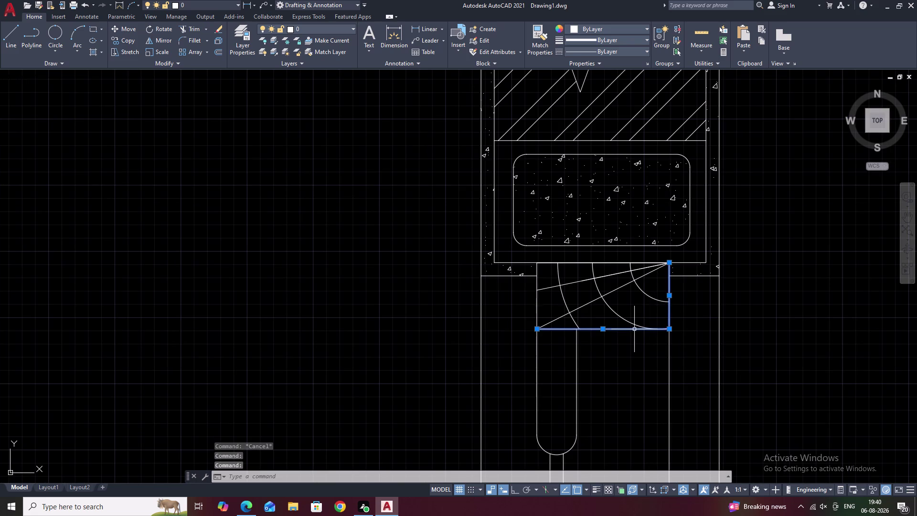
text(J)
key(space)
Try another line from the top-right corner, undo it, and reselect the bottom edges.
scroll(up, 3)
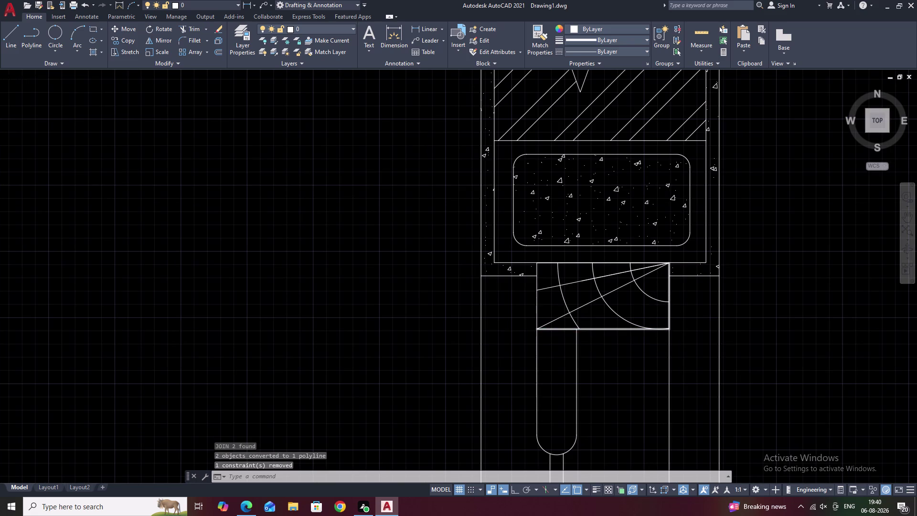
text(L)
key(space)
click(666, 261)
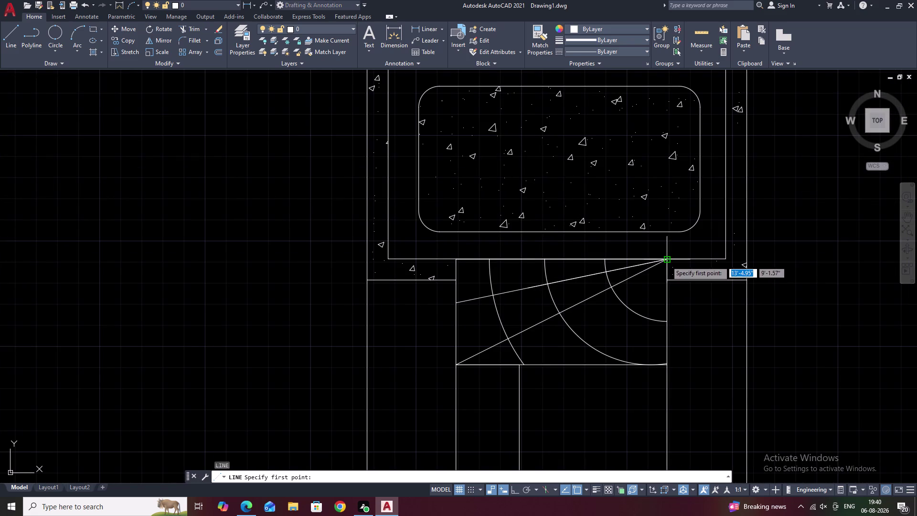
click(556, 366)
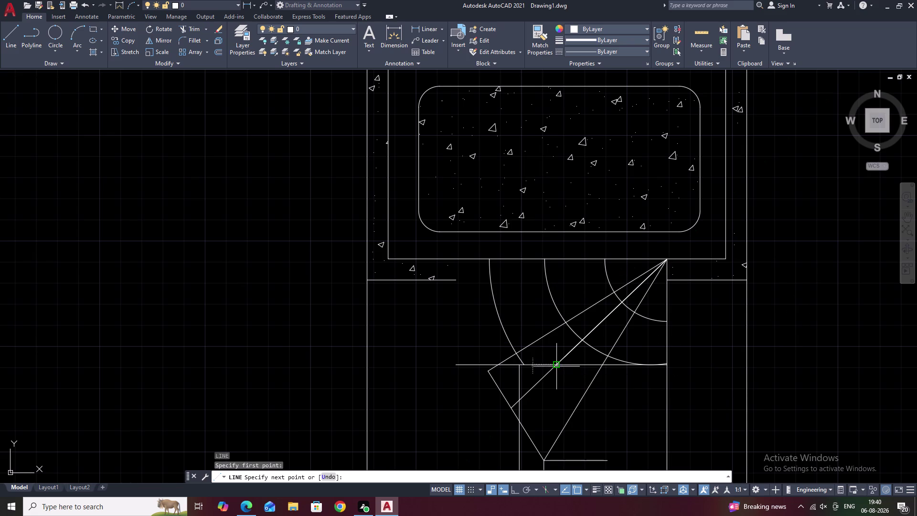
key(ctrl+z)
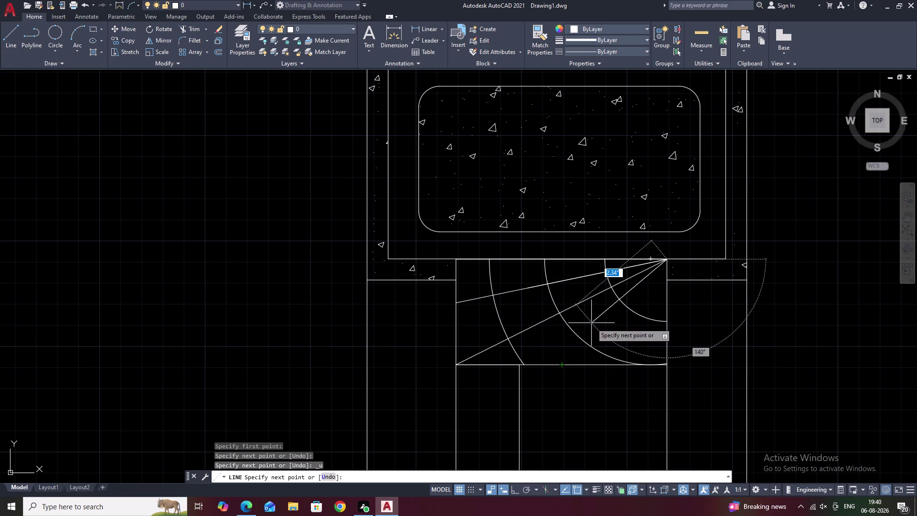
key(Escape)
key(Escape)
click(592, 366)
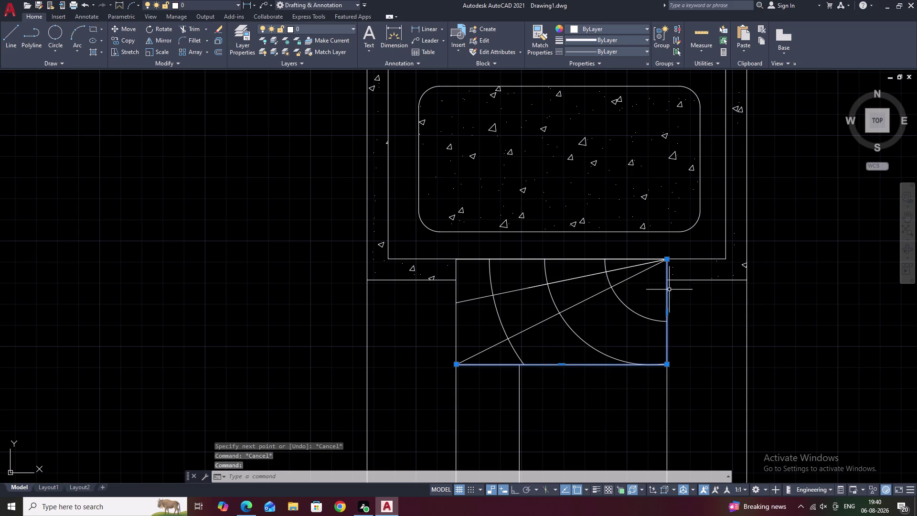
Select the top, left and remaining edges and JOIN them into one polyline.
double_click(605, 259)
key(Escape)
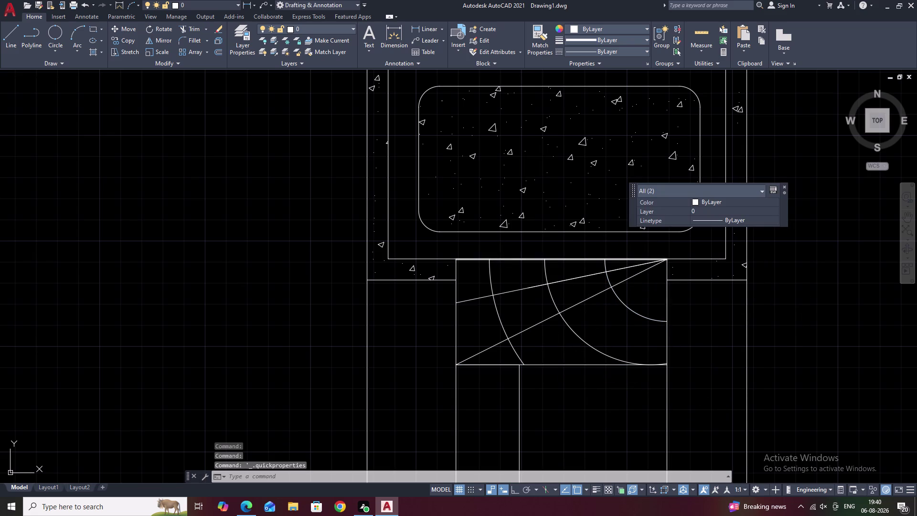
click(516, 260)
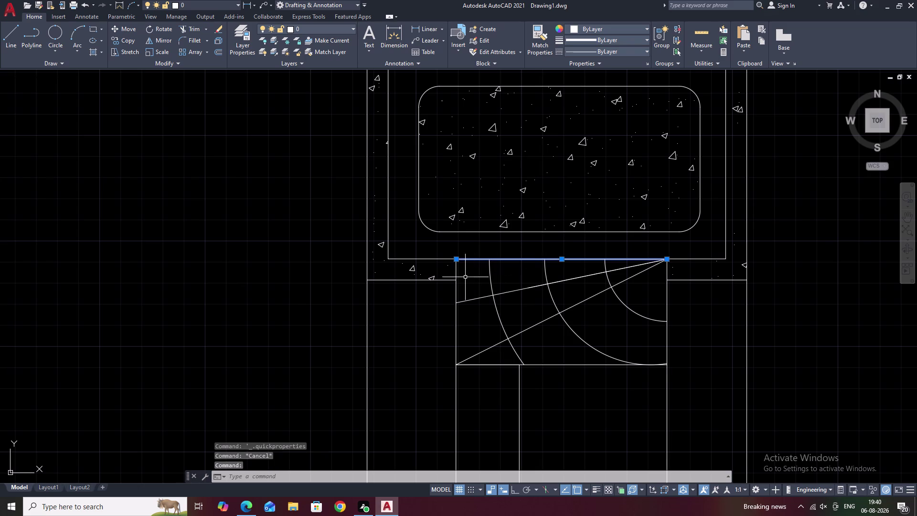
click(457, 285)
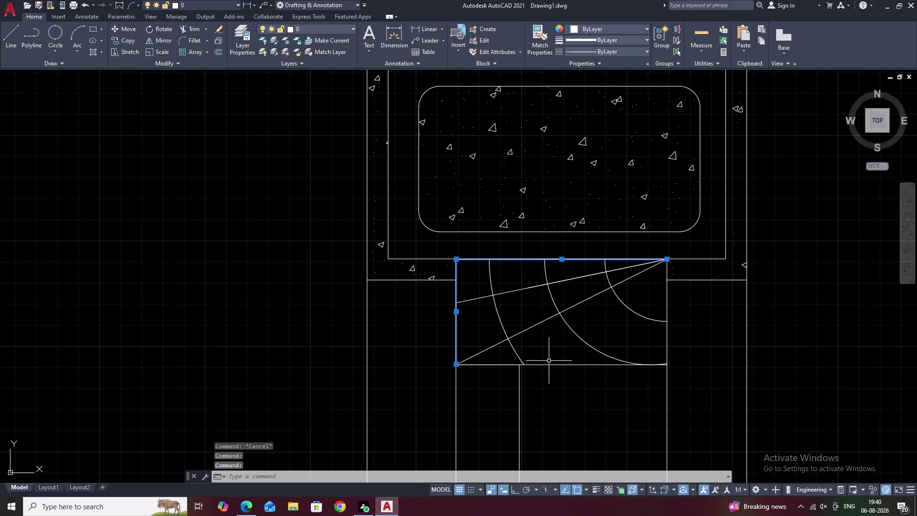
click(552, 365)
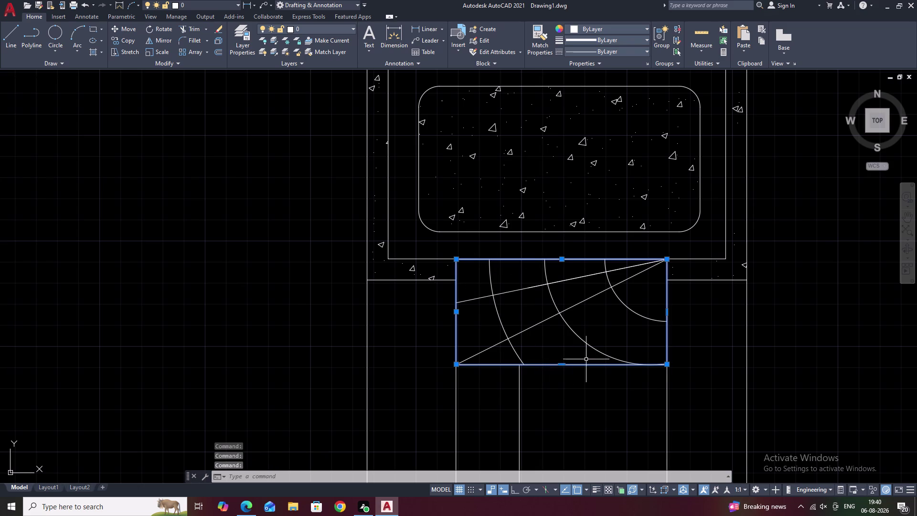
text(J)
key(space)
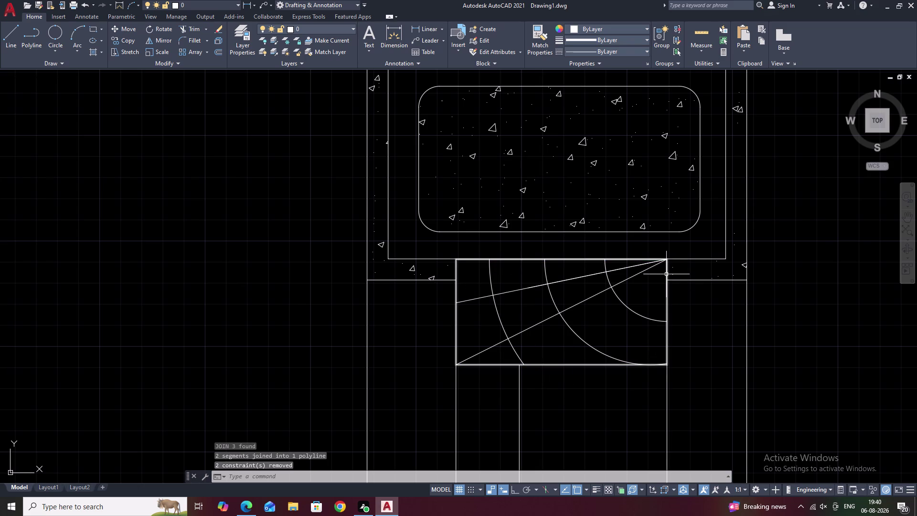
Draw a trial line from the top-right corner, undo it, and view the whole door section.
text(L)
key(space)
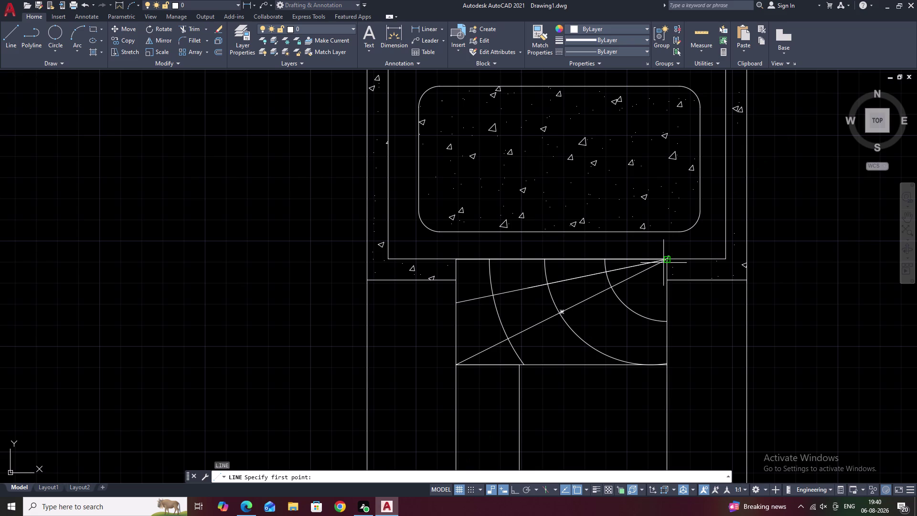
click(665, 262)
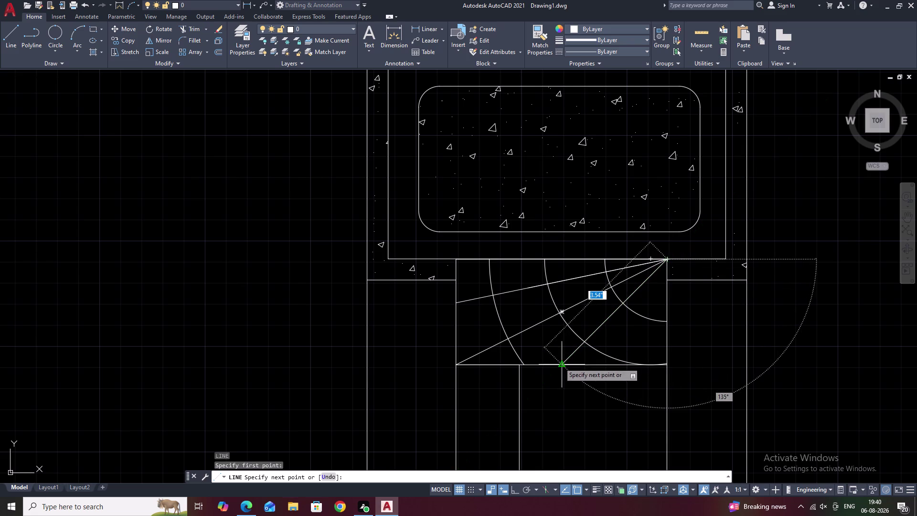
click(560, 362)
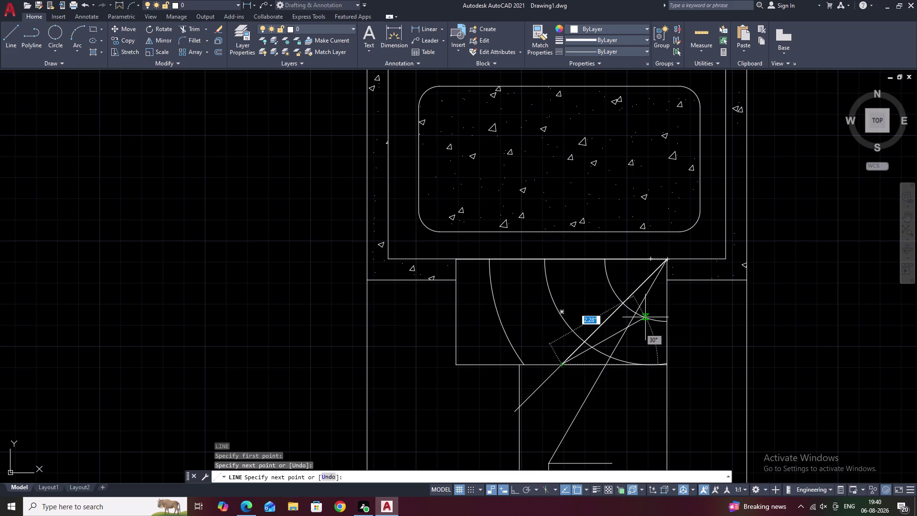
key(ctrl+z)
key(Escape)
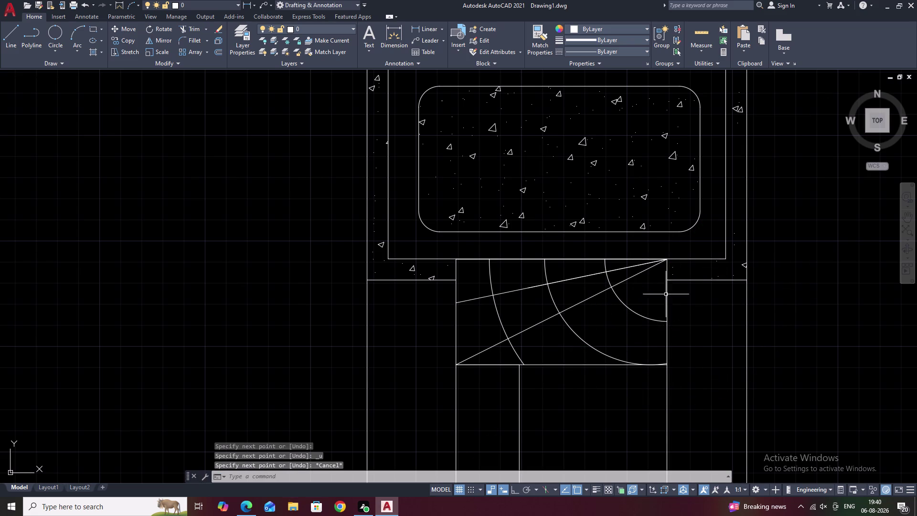
scroll(down, 3)
scroll(down, 3)
middle_drag(650, 338, 642, 287)
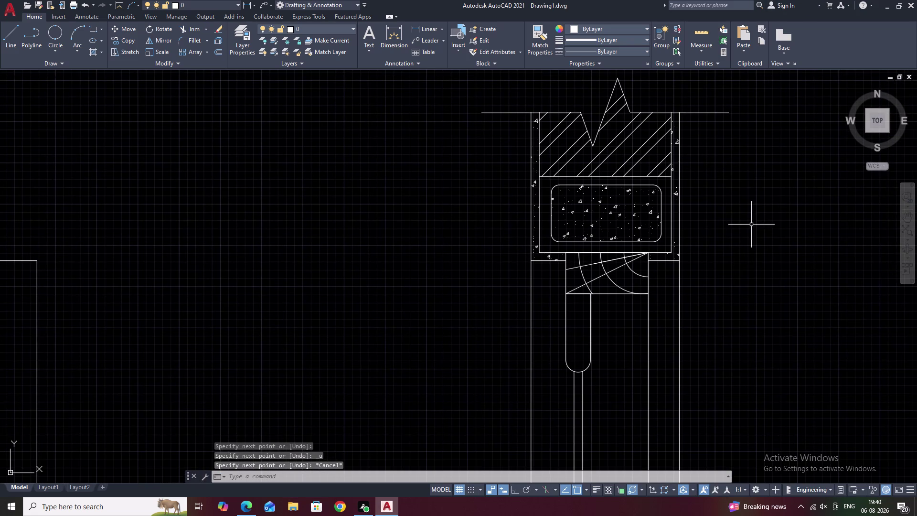
middle_drag(633, 269, 641, 223)
scroll(up, 3)
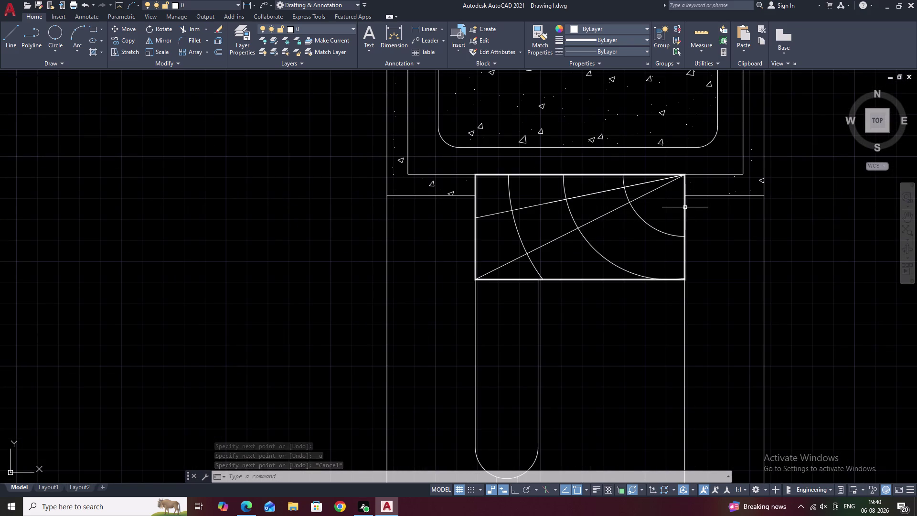
click(685, 207)
click(658, 232)
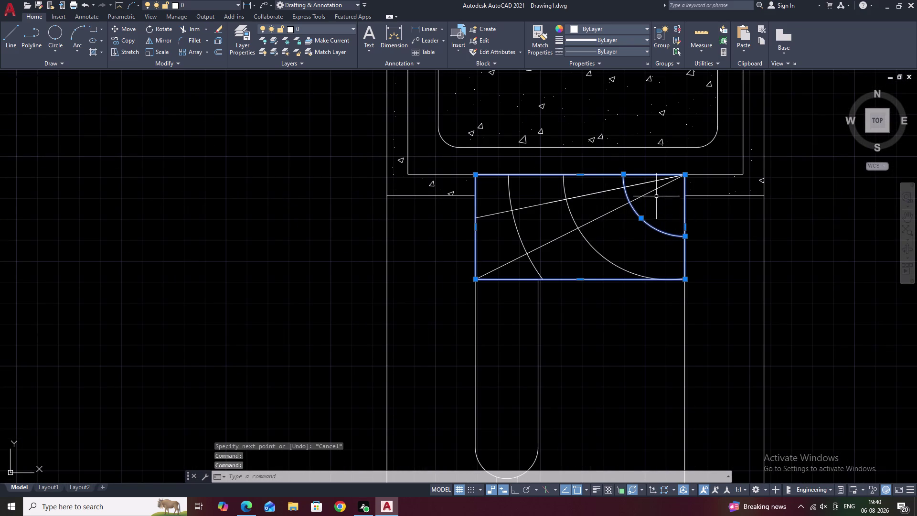
click(651, 193)
click(650, 182)
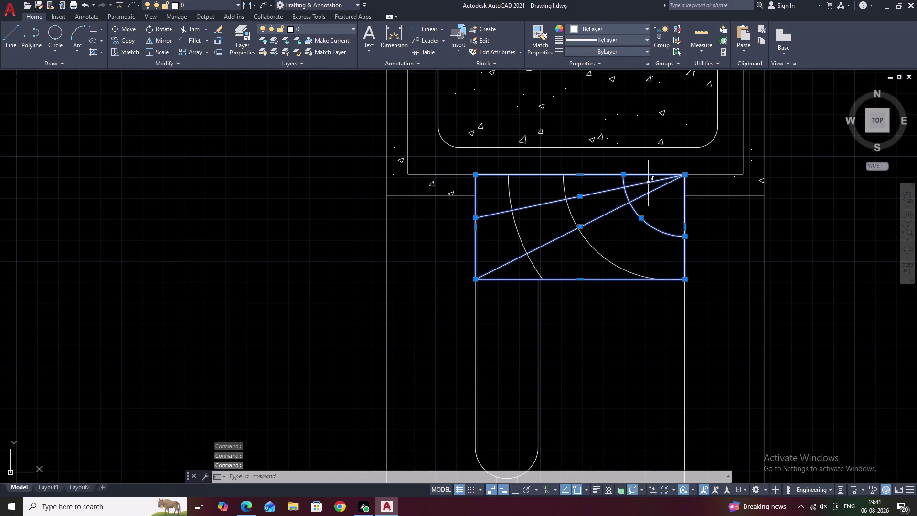
click(591, 244)
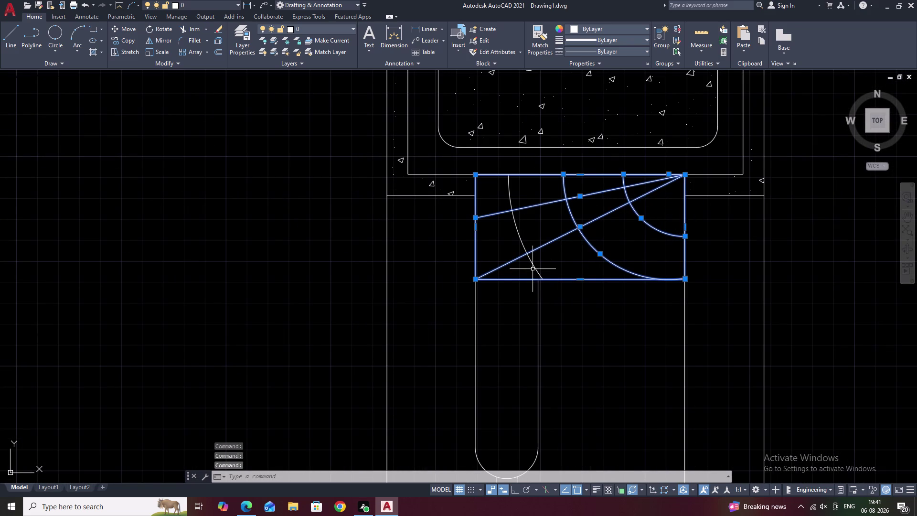
click(535, 269)
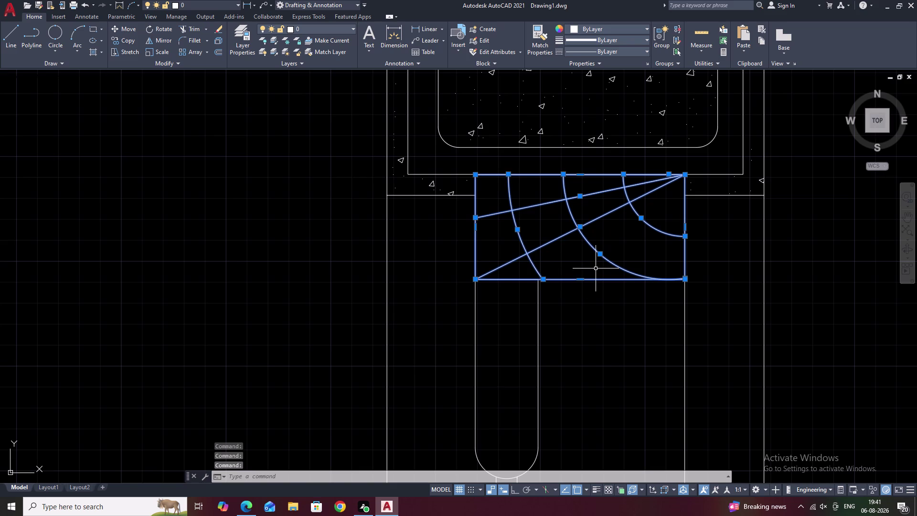
text(,)
key(space)
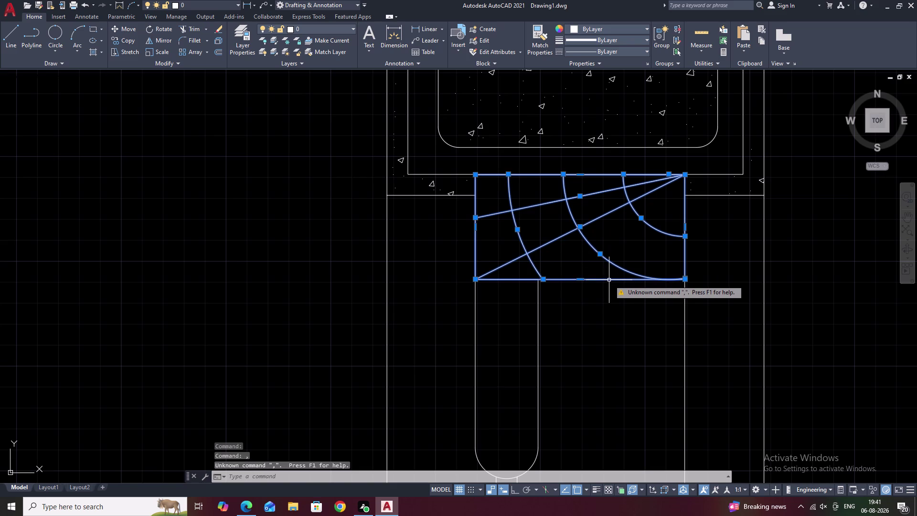
key(comma)
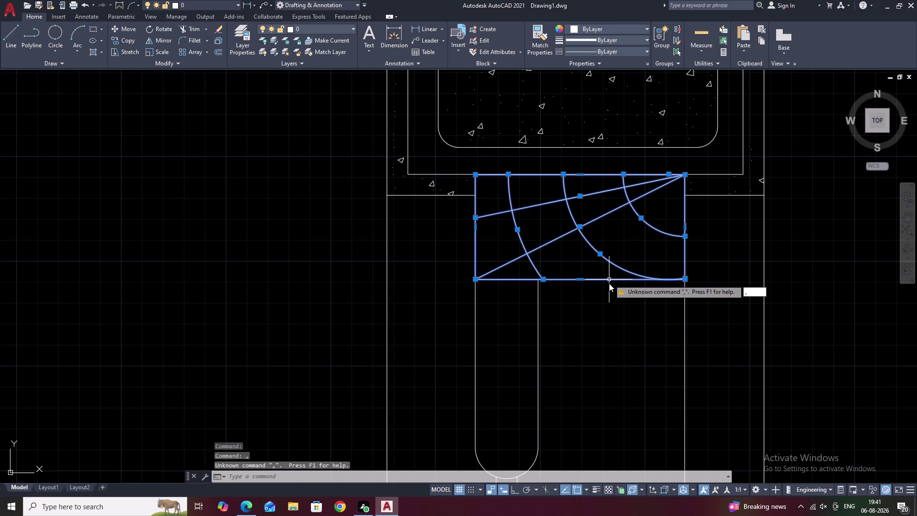
key(BackSpace)
text(M)
key(space)
double_click(604, 281)
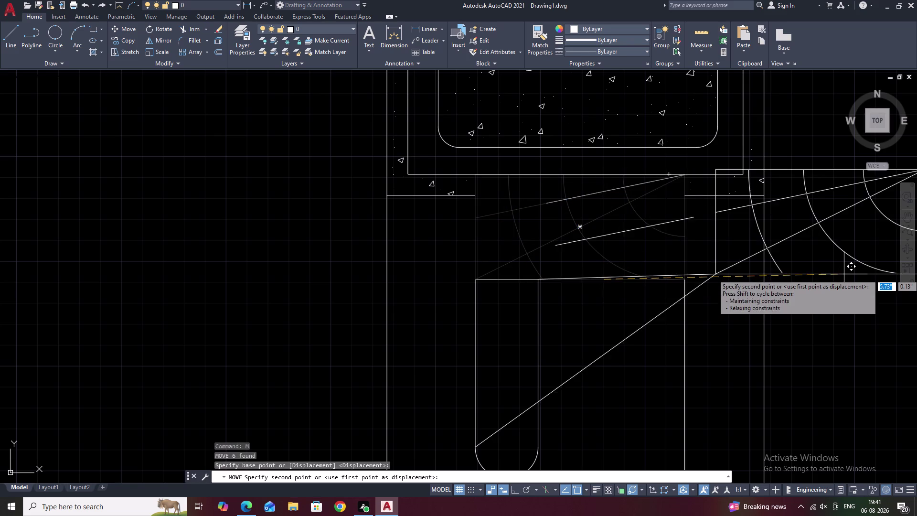
scroll(down, 3)
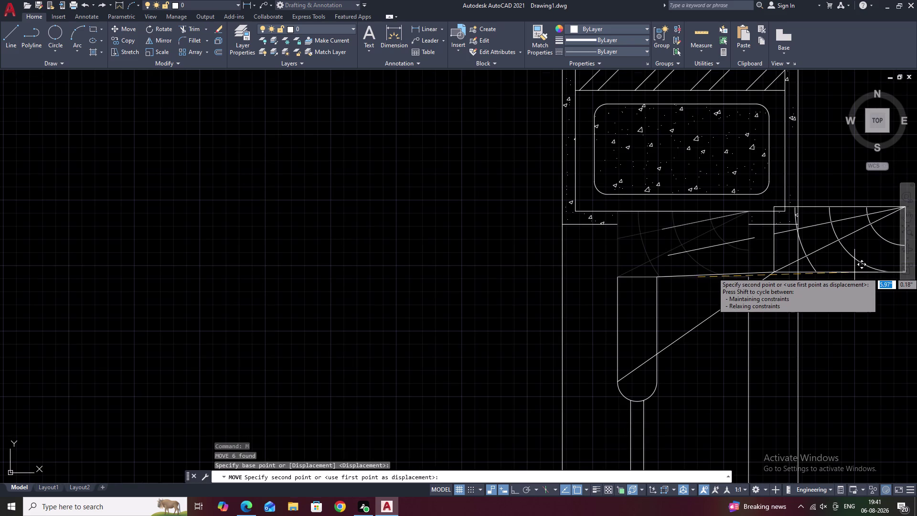
scroll(down, 3)
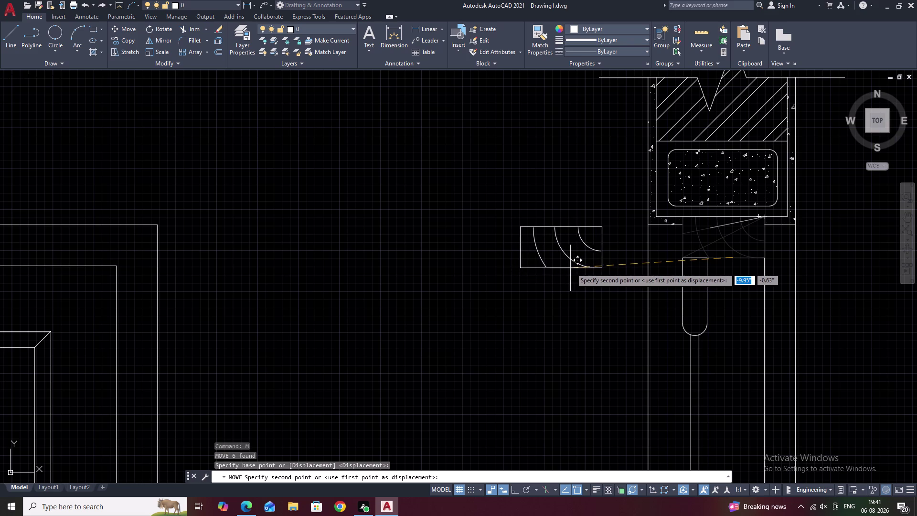
key(Escape)
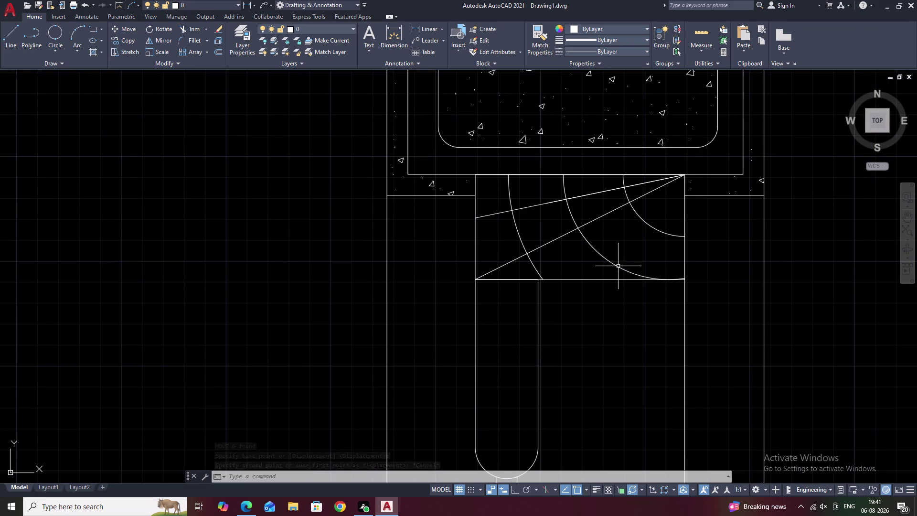
click(642, 222)
right_click(643, 222)
key(Escape)
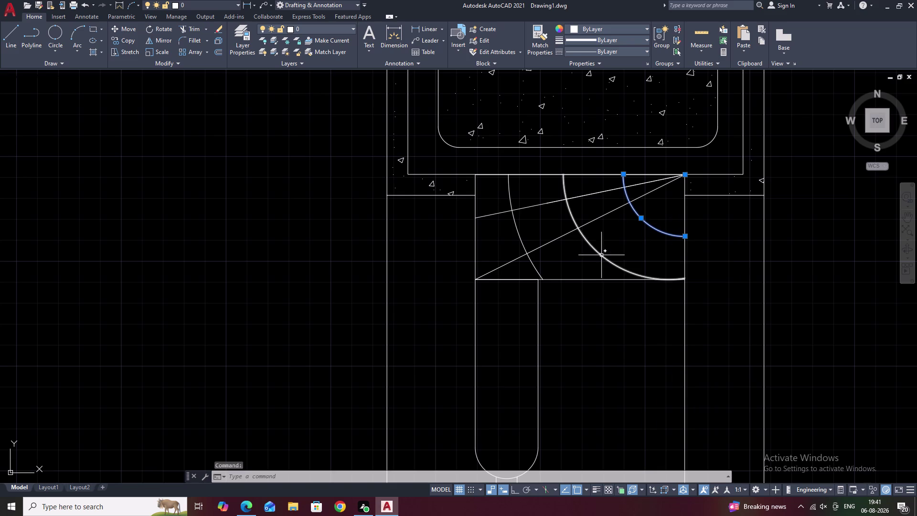
click(600, 256)
key(Escape)
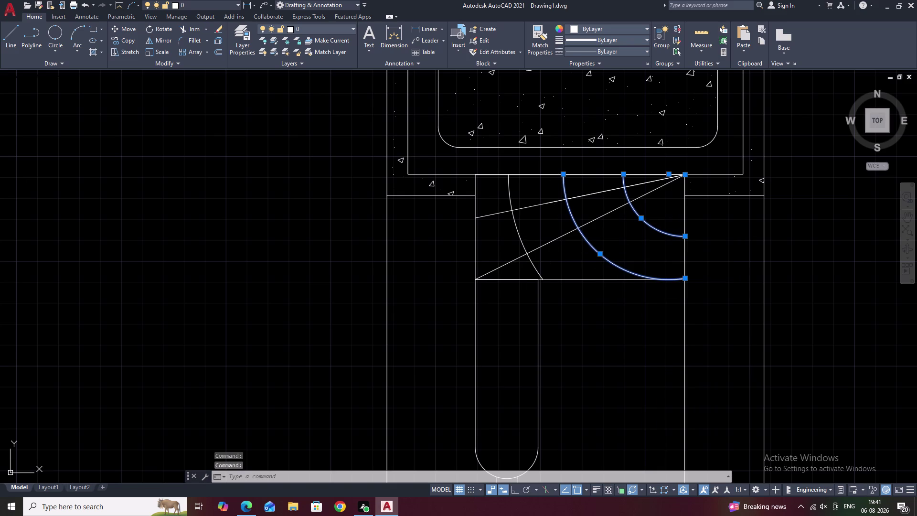
scroll(up, 3)
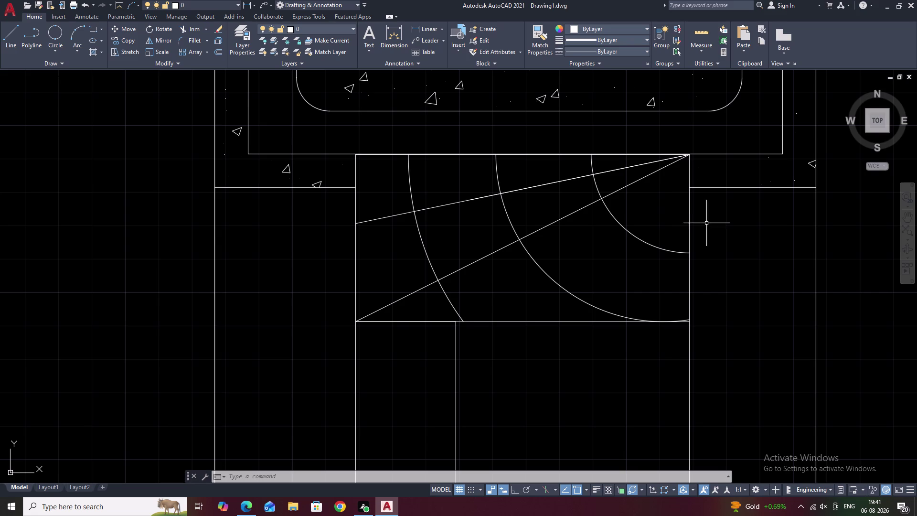
key(Escape)
key(Escape)
scroll(up, 3)
scroll(down, 3)
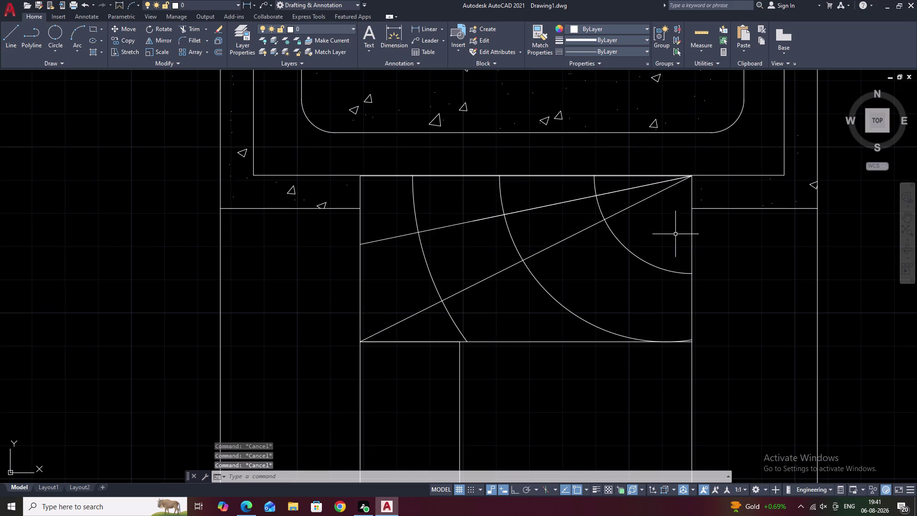
middle_drag(674, 235, 681, 197)
scroll(up, 3)
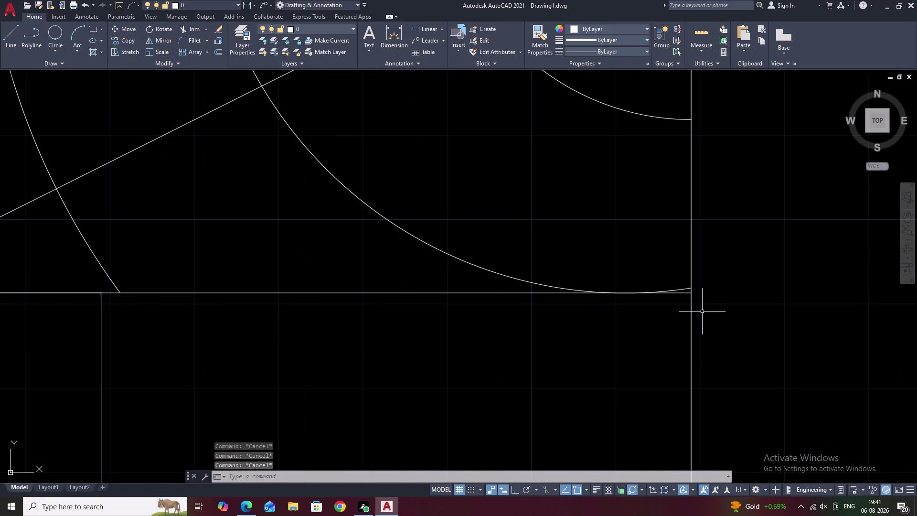
click(692, 315)
right_click(691, 315)
middle_drag(691, 315, 765, 255)
key(Escape)
scroll(down, 3)
key(Escape)
key(Escape)
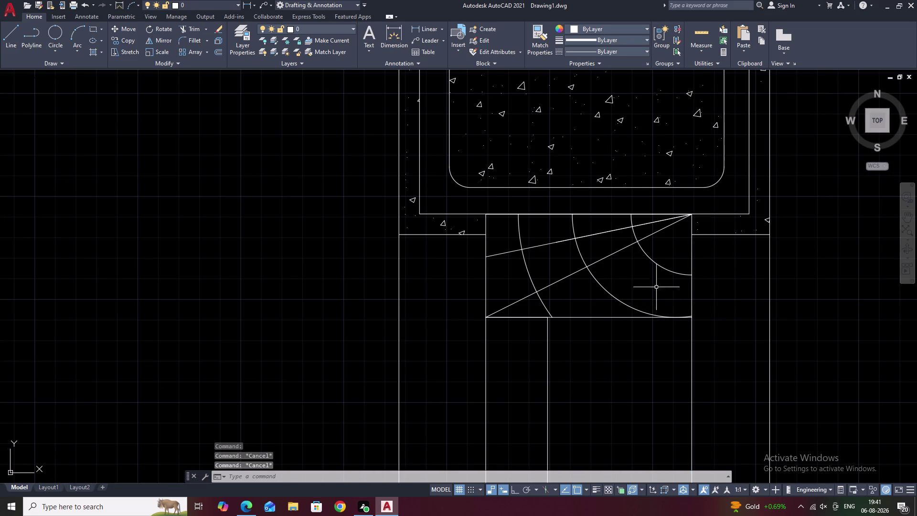
scroll(up, 3)
middle_drag(597, 288, 607, 217)
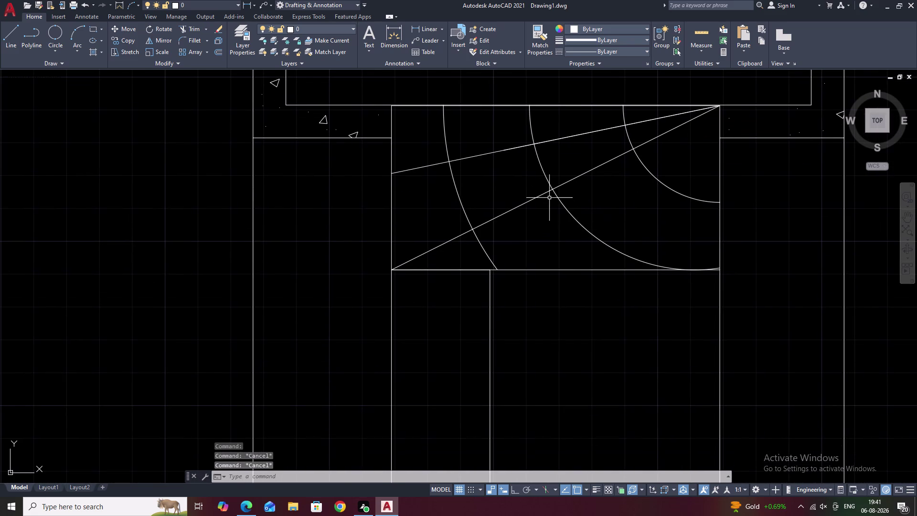